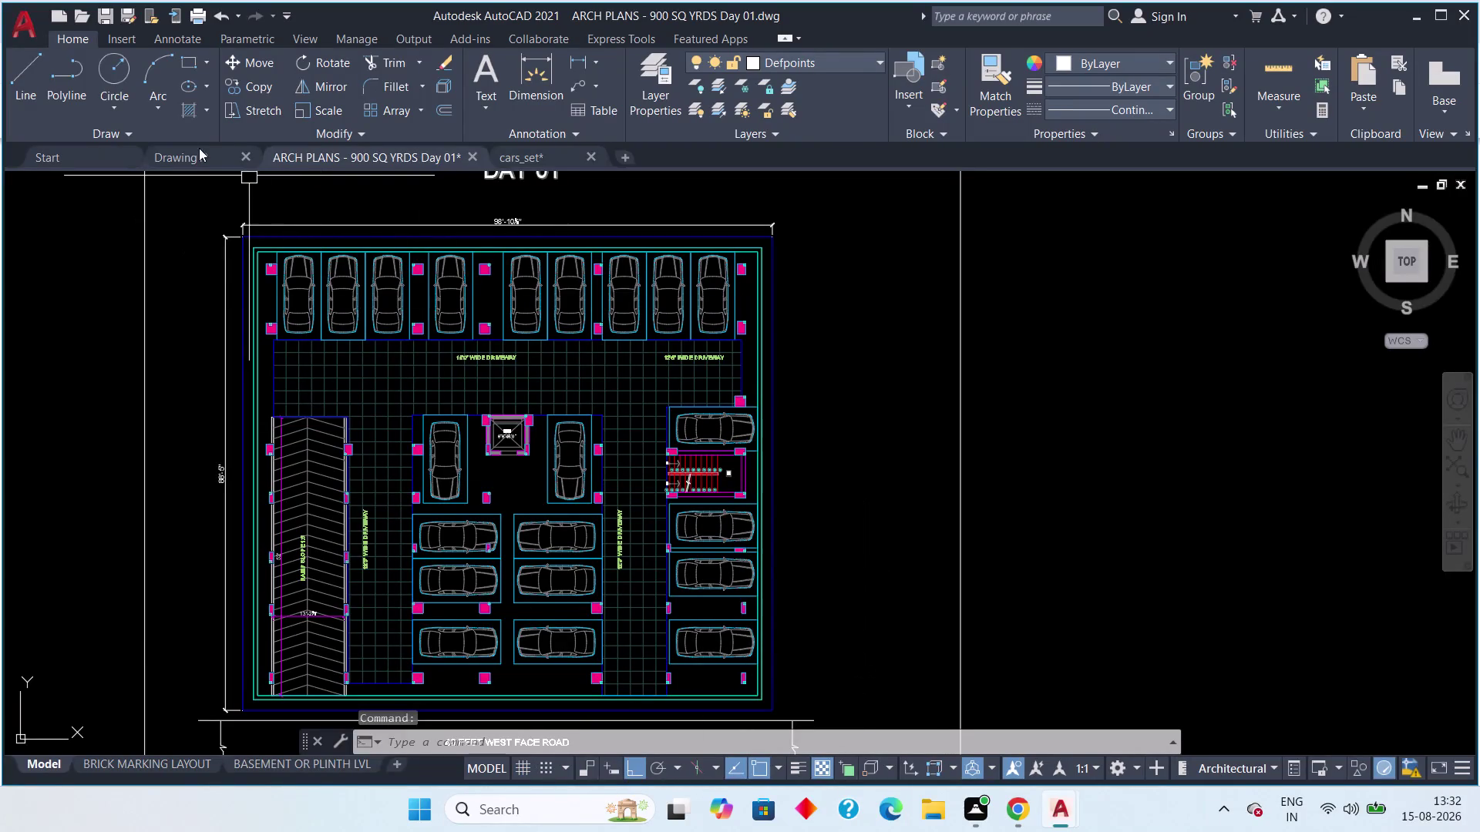
Make Drawing1 the active drawing to view the basement parking plan with cars, ramp and staircase.
click(181, 156)
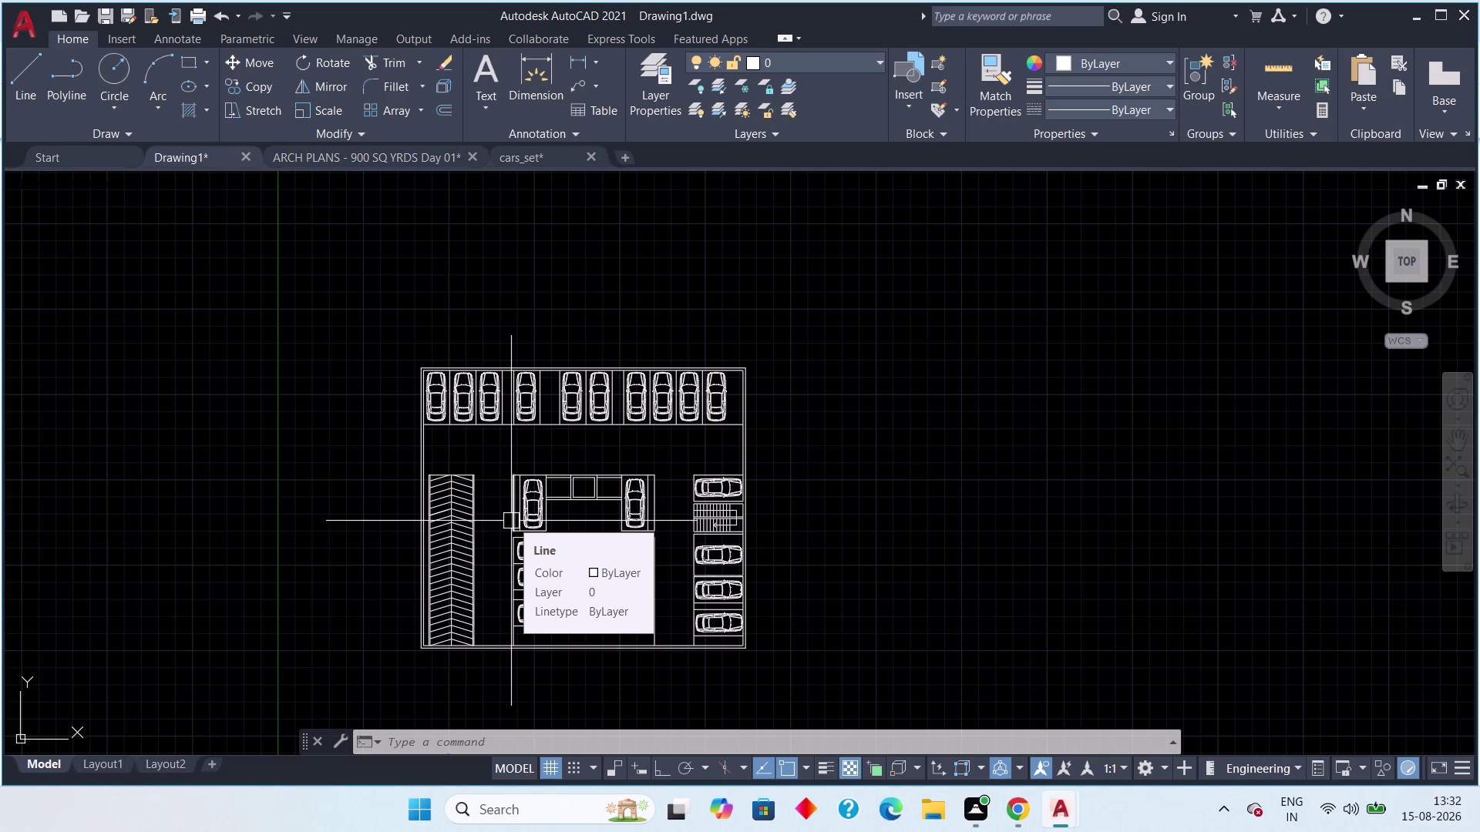
right_drag(486, 738, 468, 831)
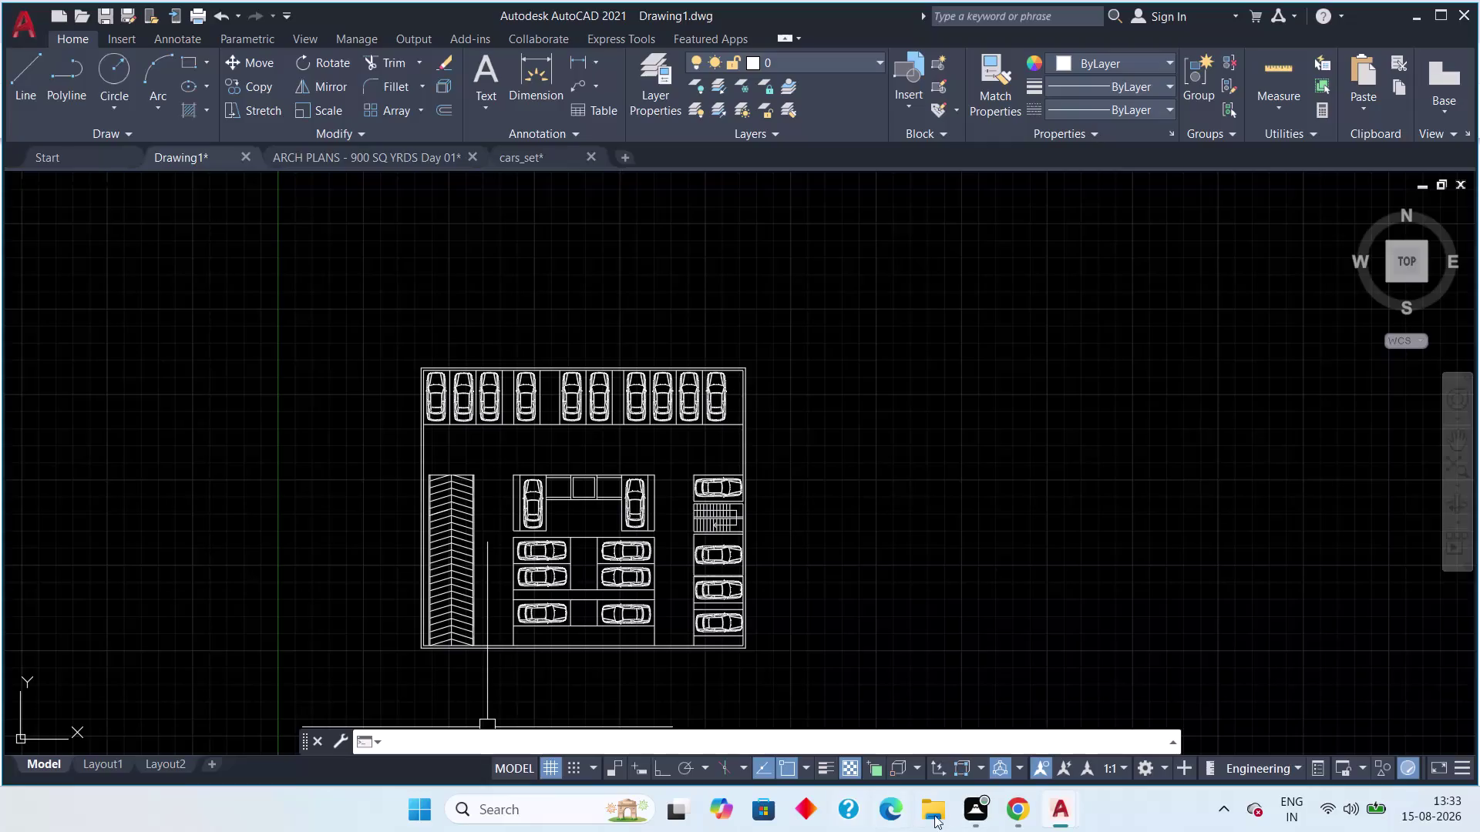
click(1375, 799)
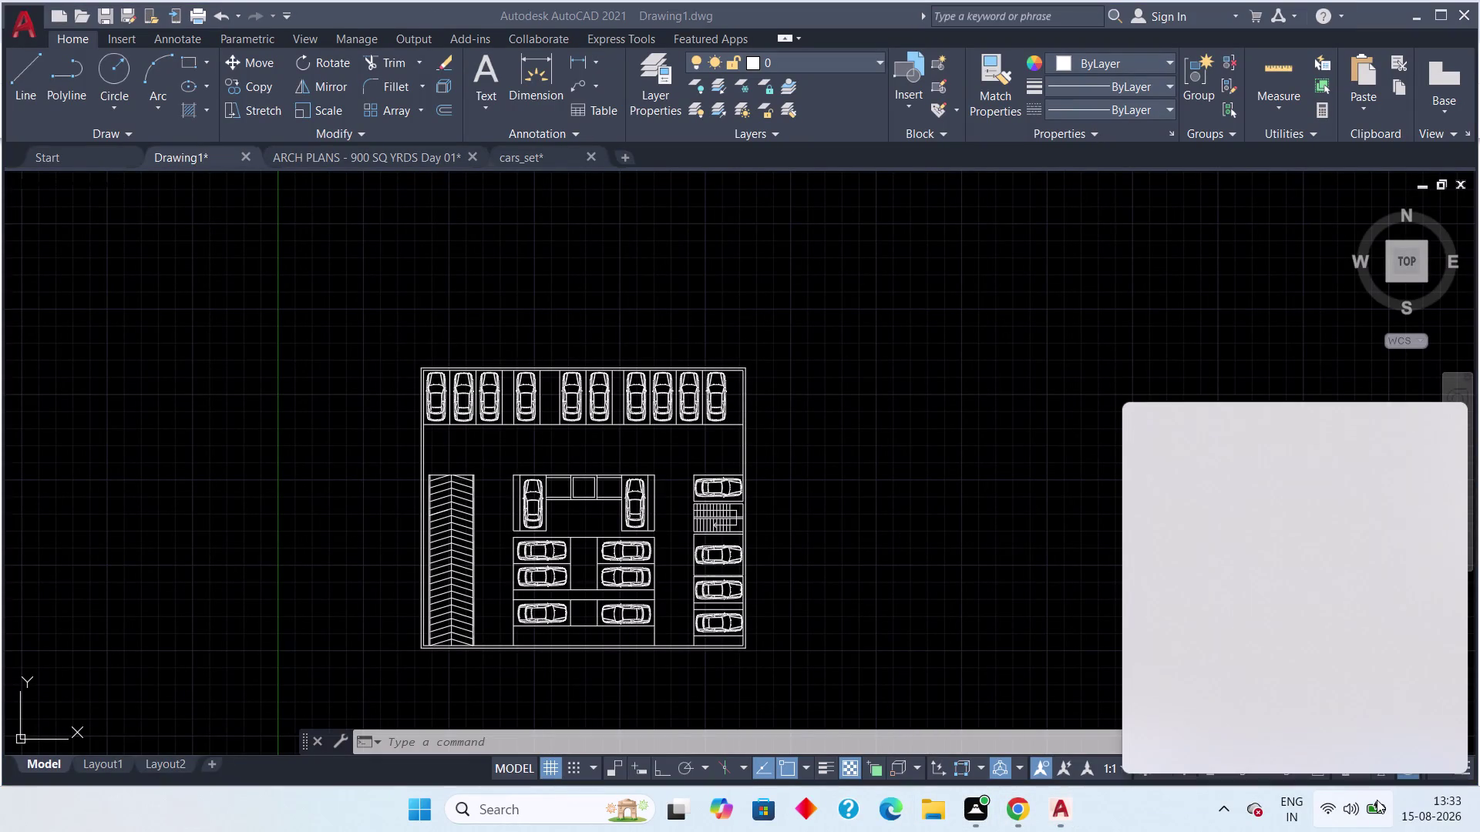
click(1376, 810)
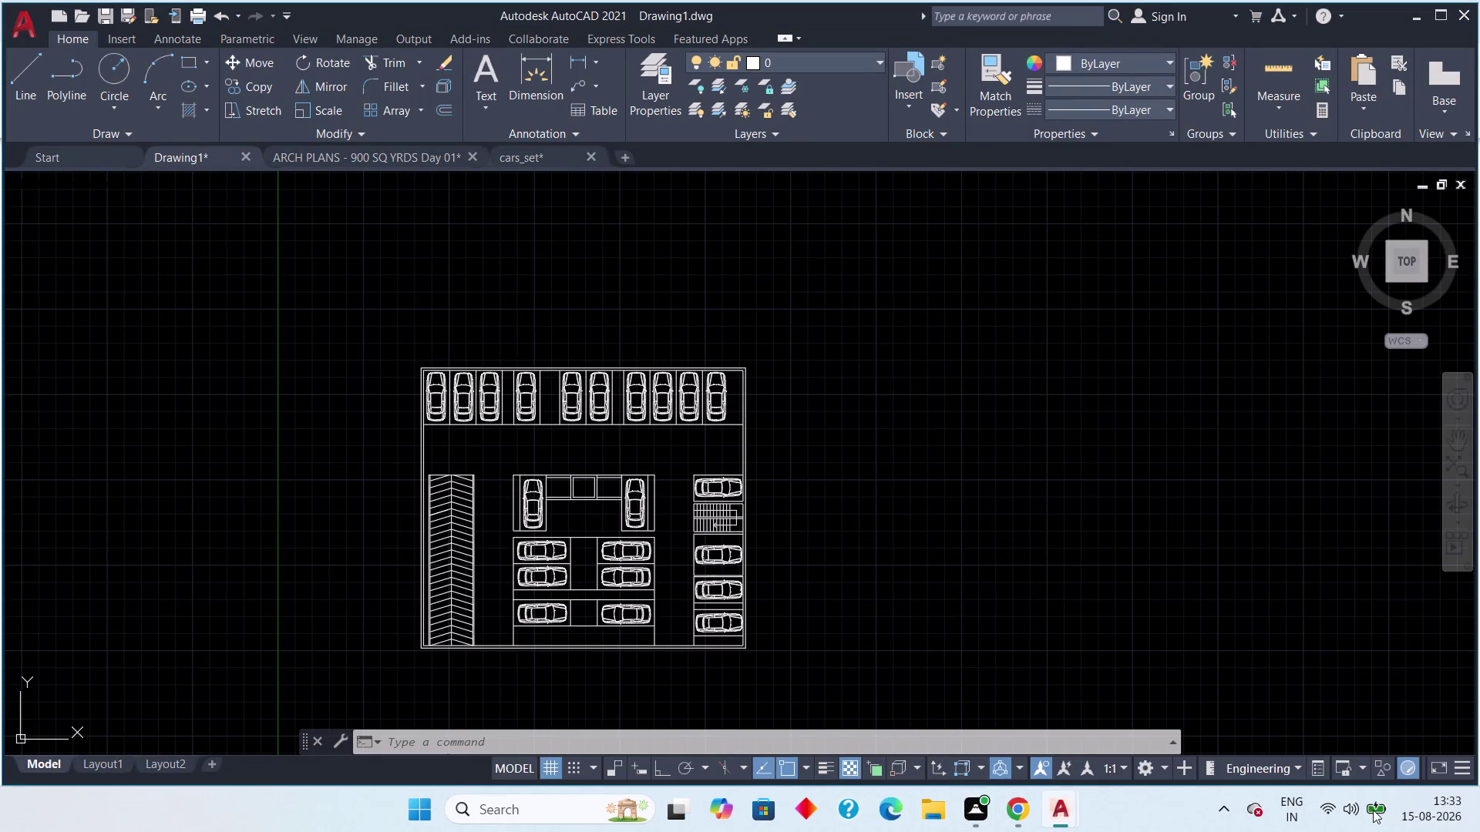
scroll(up, 3)
scroll(down, 3)
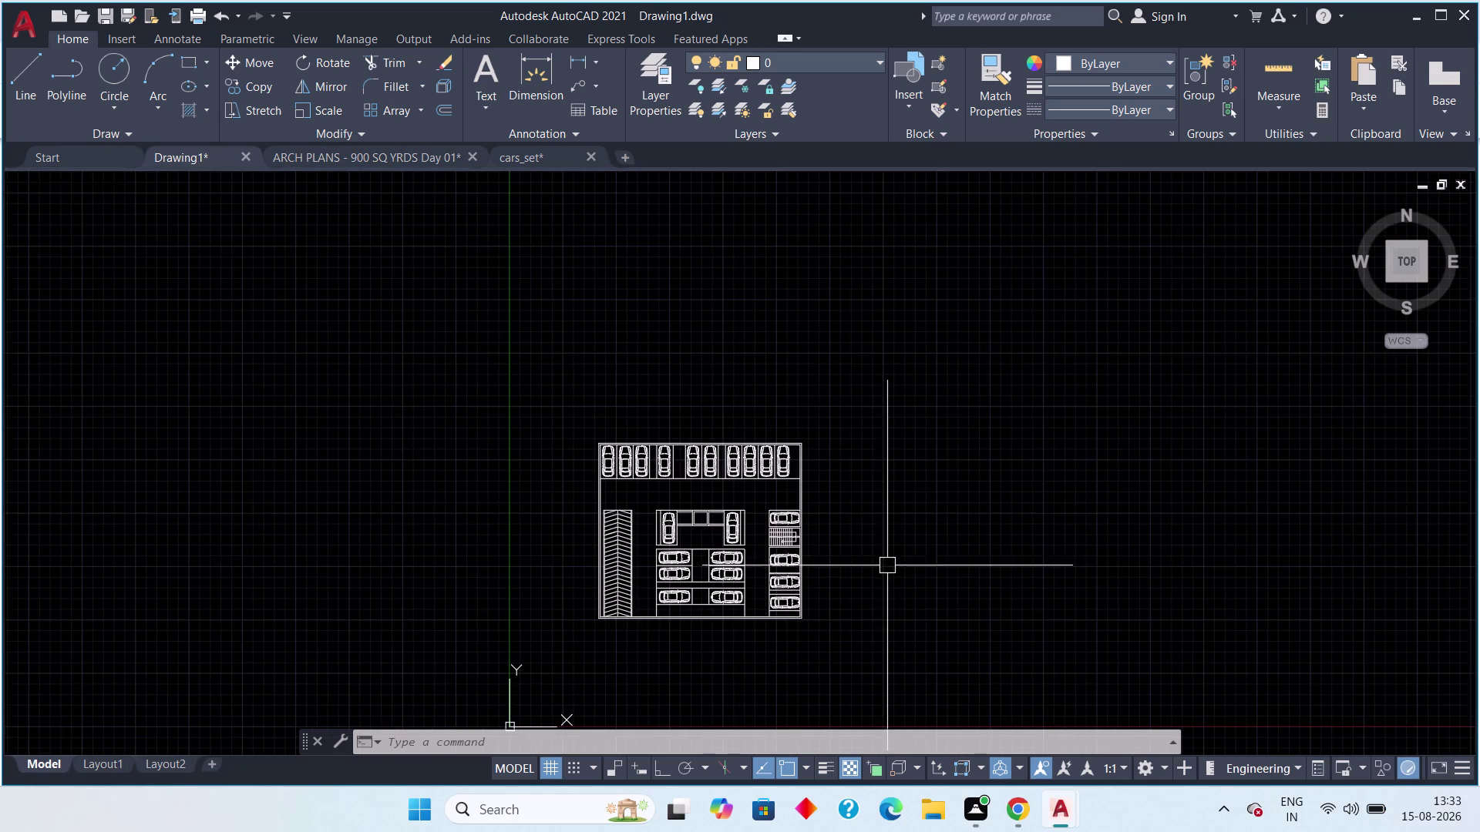
middle_drag(887, 563, 999, 568)
scroll(up, 3)
scroll(up, 3)
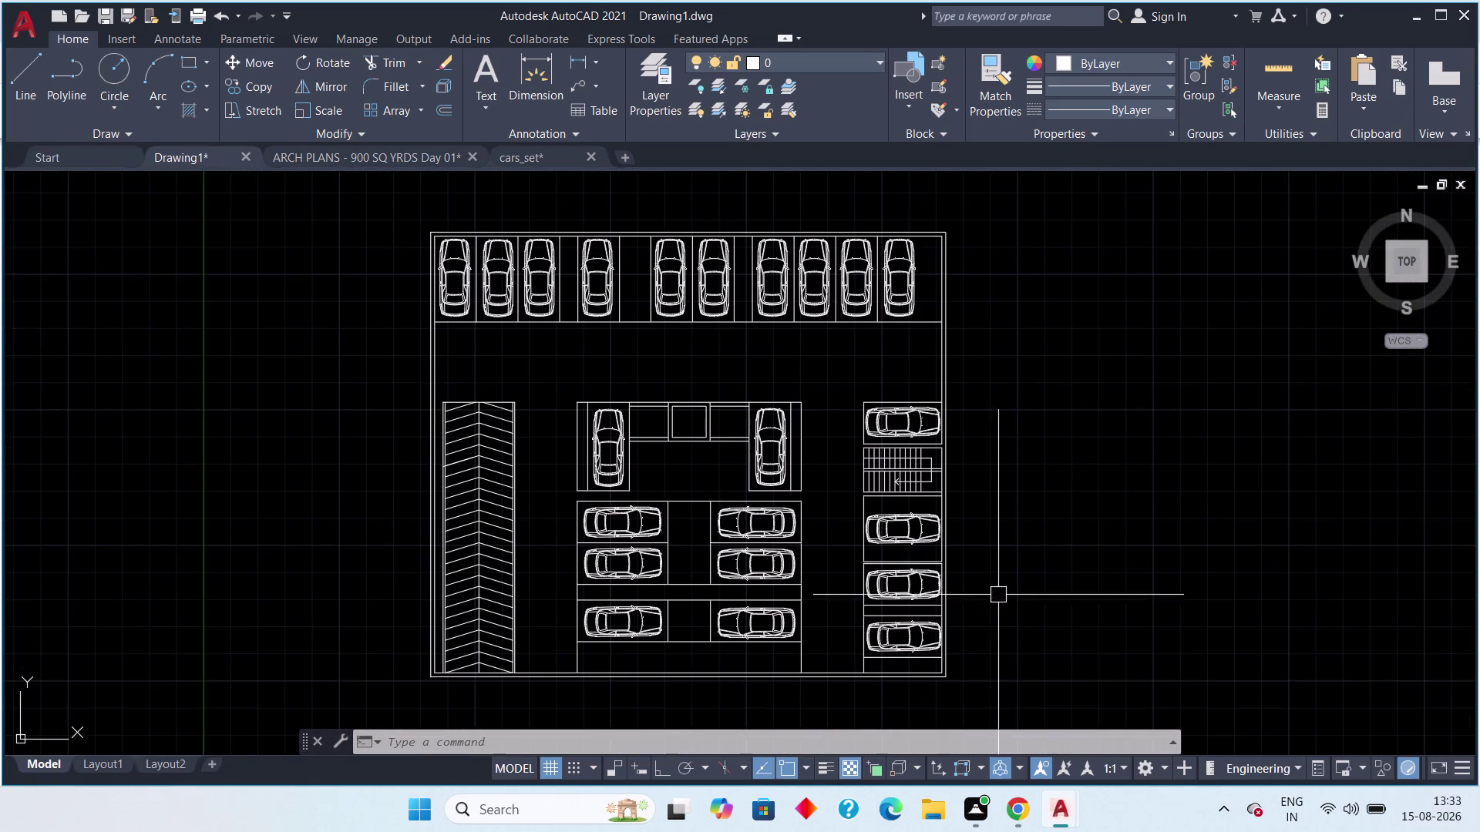
middle_drag(1001, 588, 950, 591)
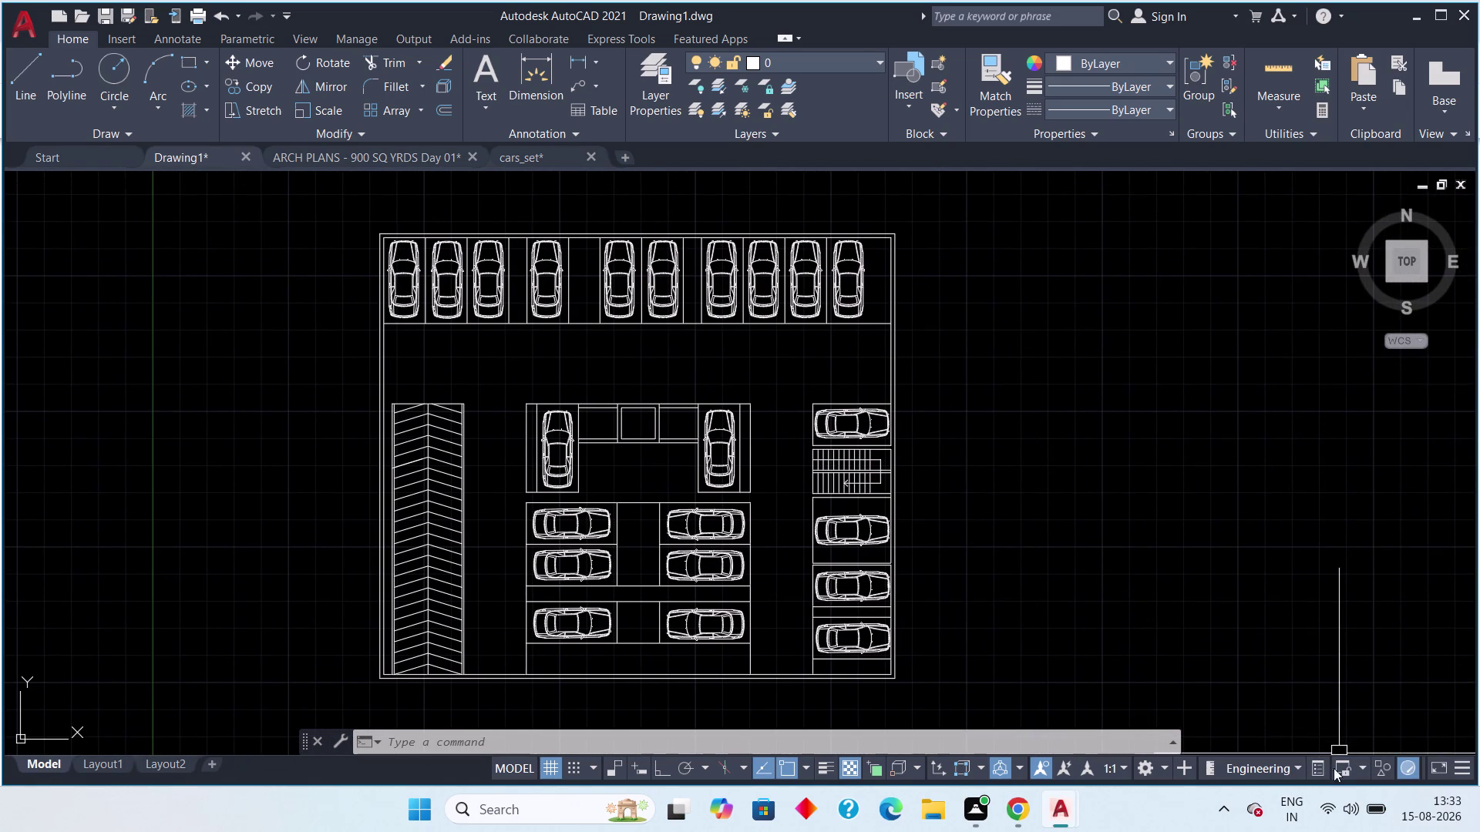
click(1354, 806)
click(1355, 808)
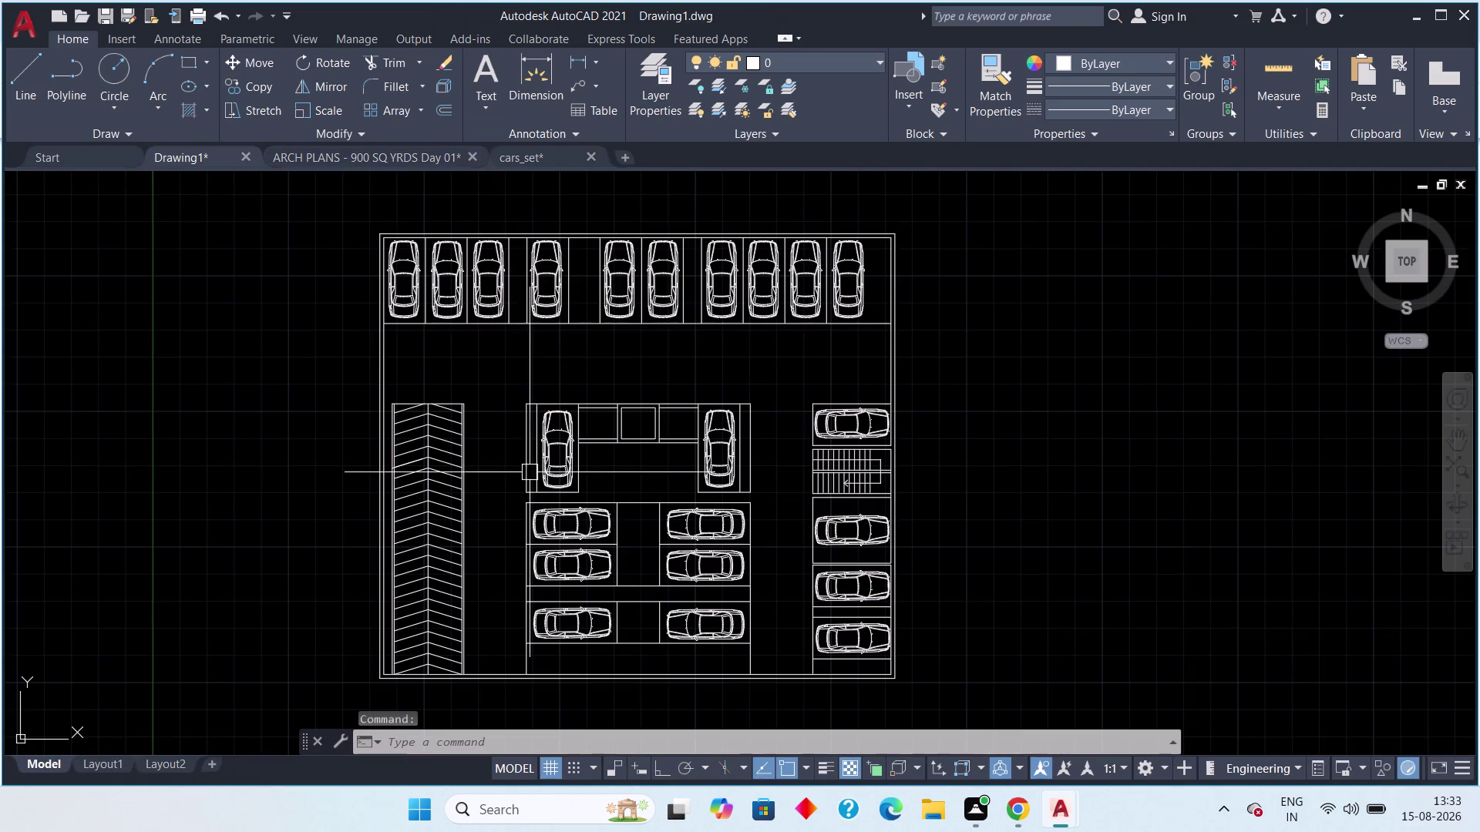
click(375, 153)
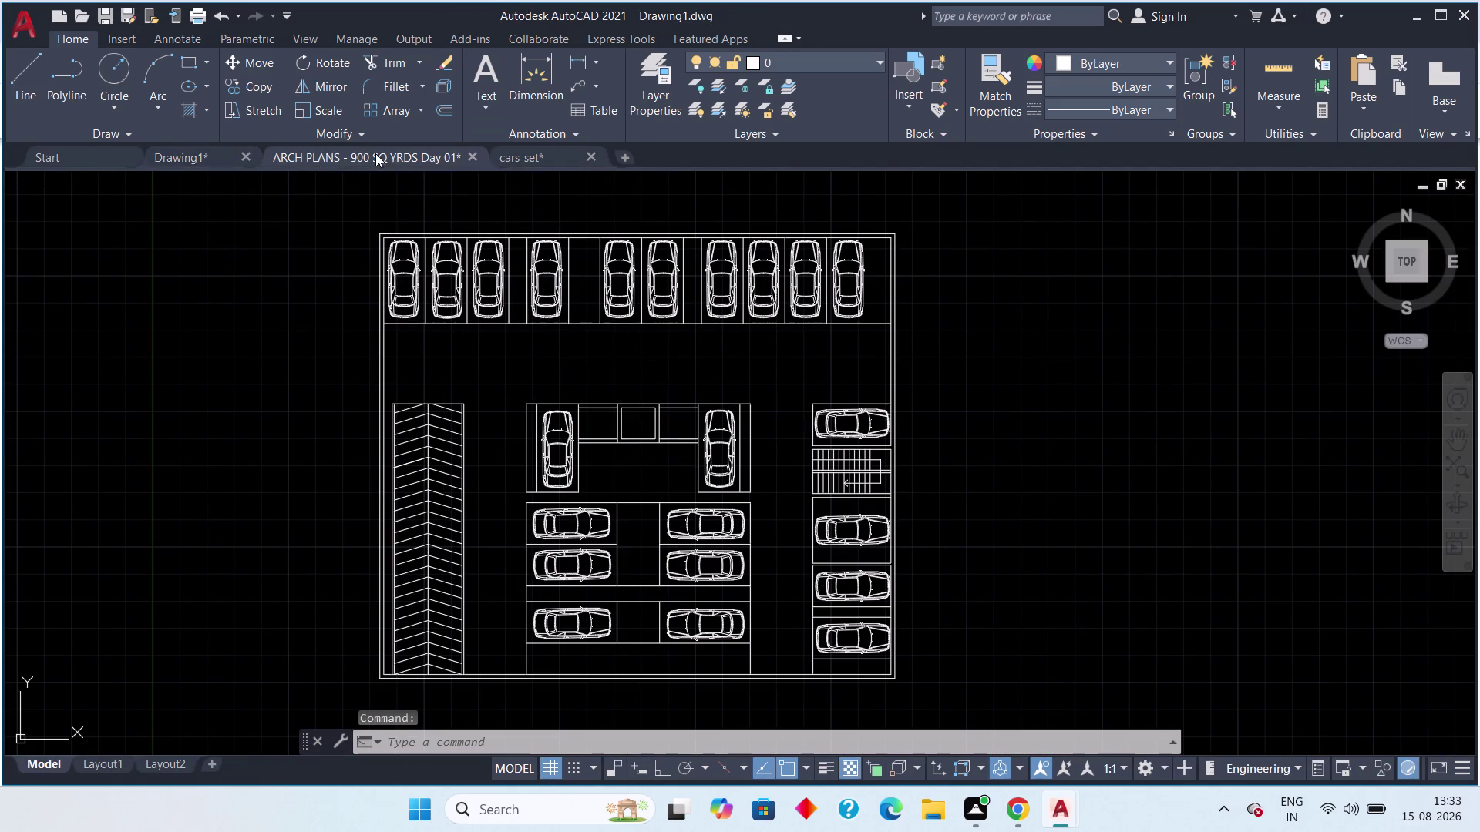
Pan the ARCH PLANS layout to bring all three sheets into view and cancel active commands.
scroll(down, 3)
scroll(down, 3)
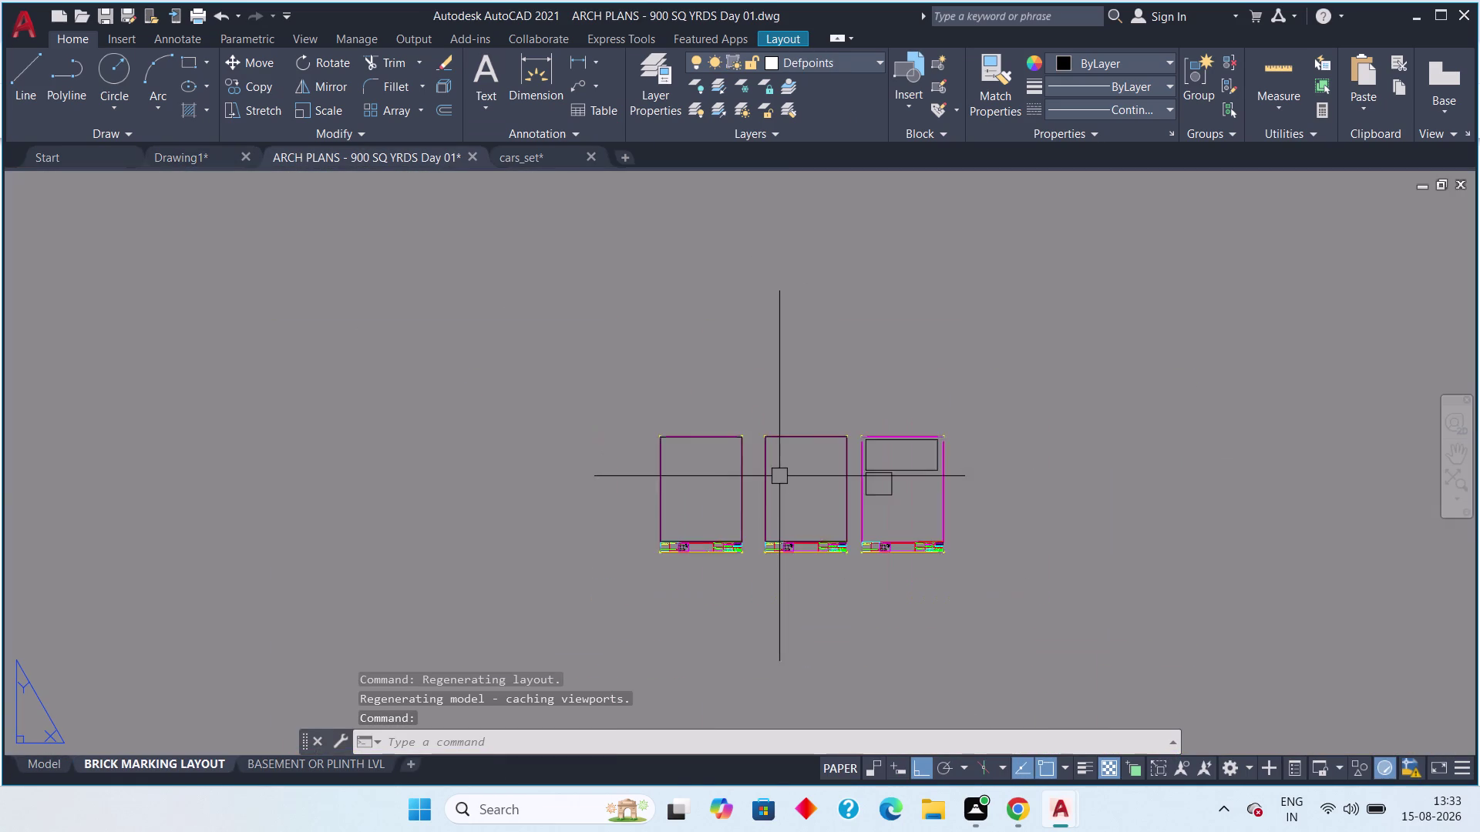
middle_drag(672, 464, 514, 433)
scroll(up, 3)
middle_drag(803, 435, 682, 360)
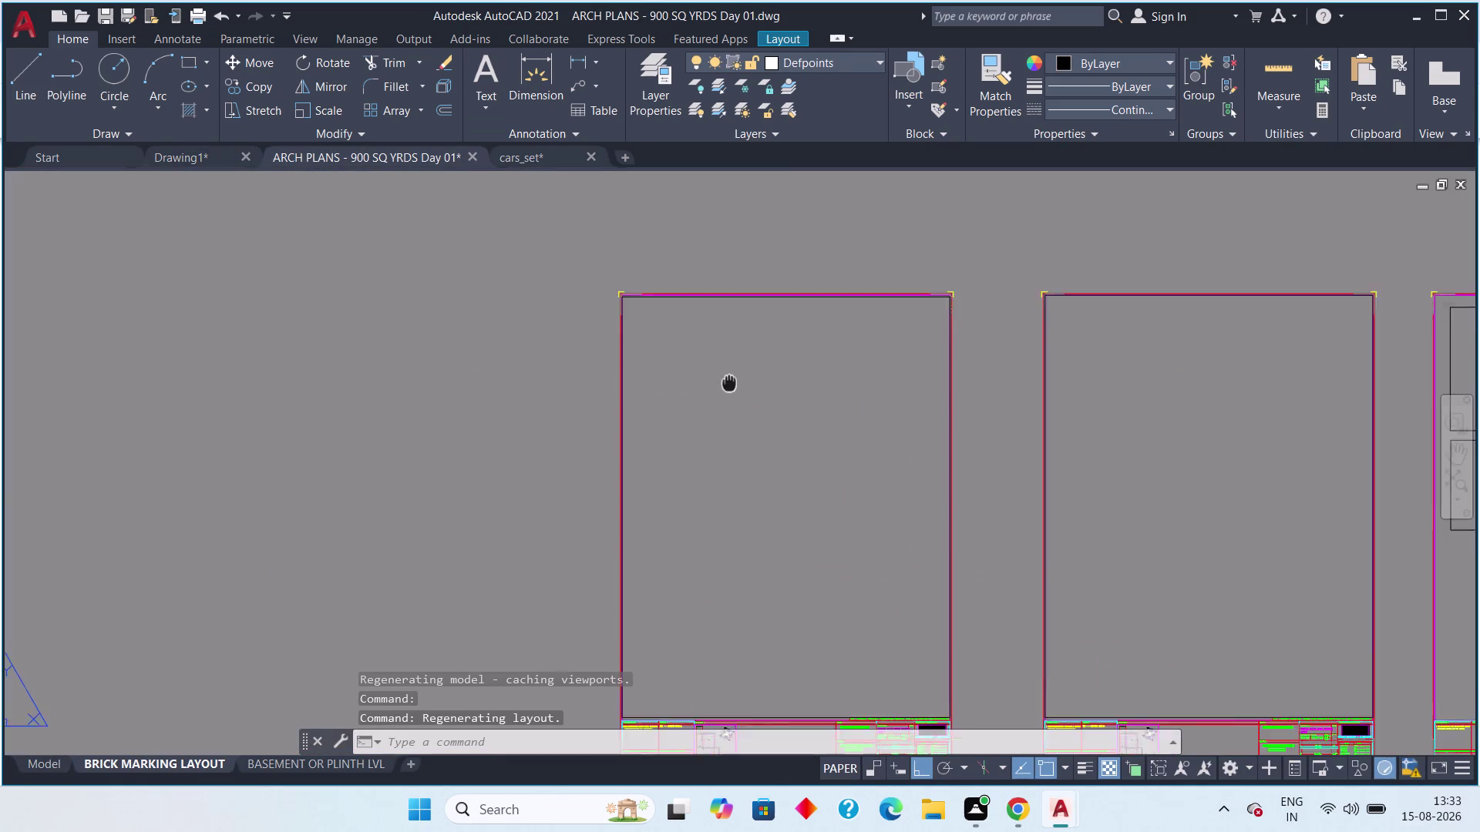
middle_drag(681, 361, 419, 286)
scroll(down, 3)
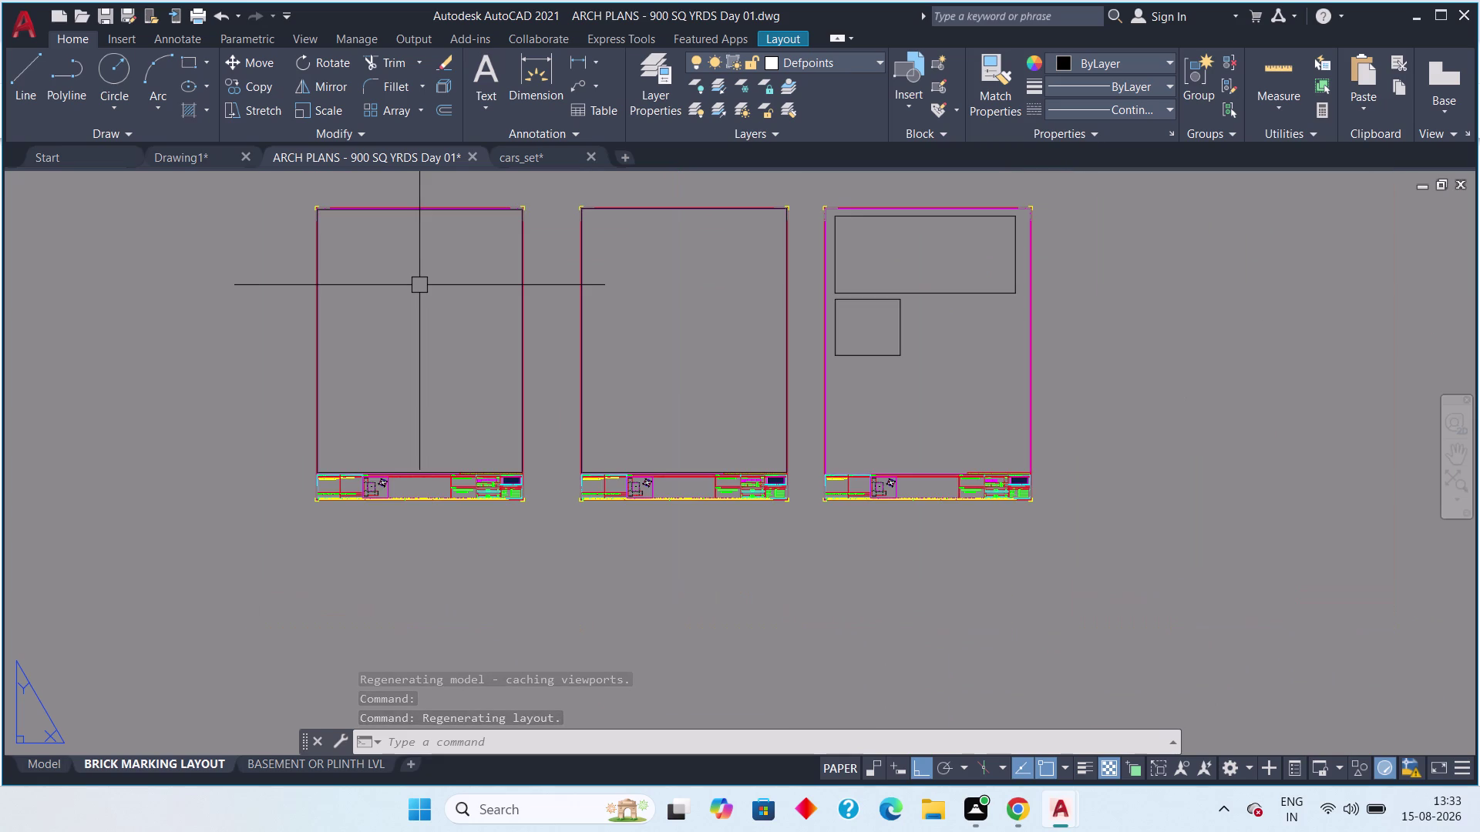
key(Escape)
key(Escape)
key(Escape)
key(Escape)
key(Escape)
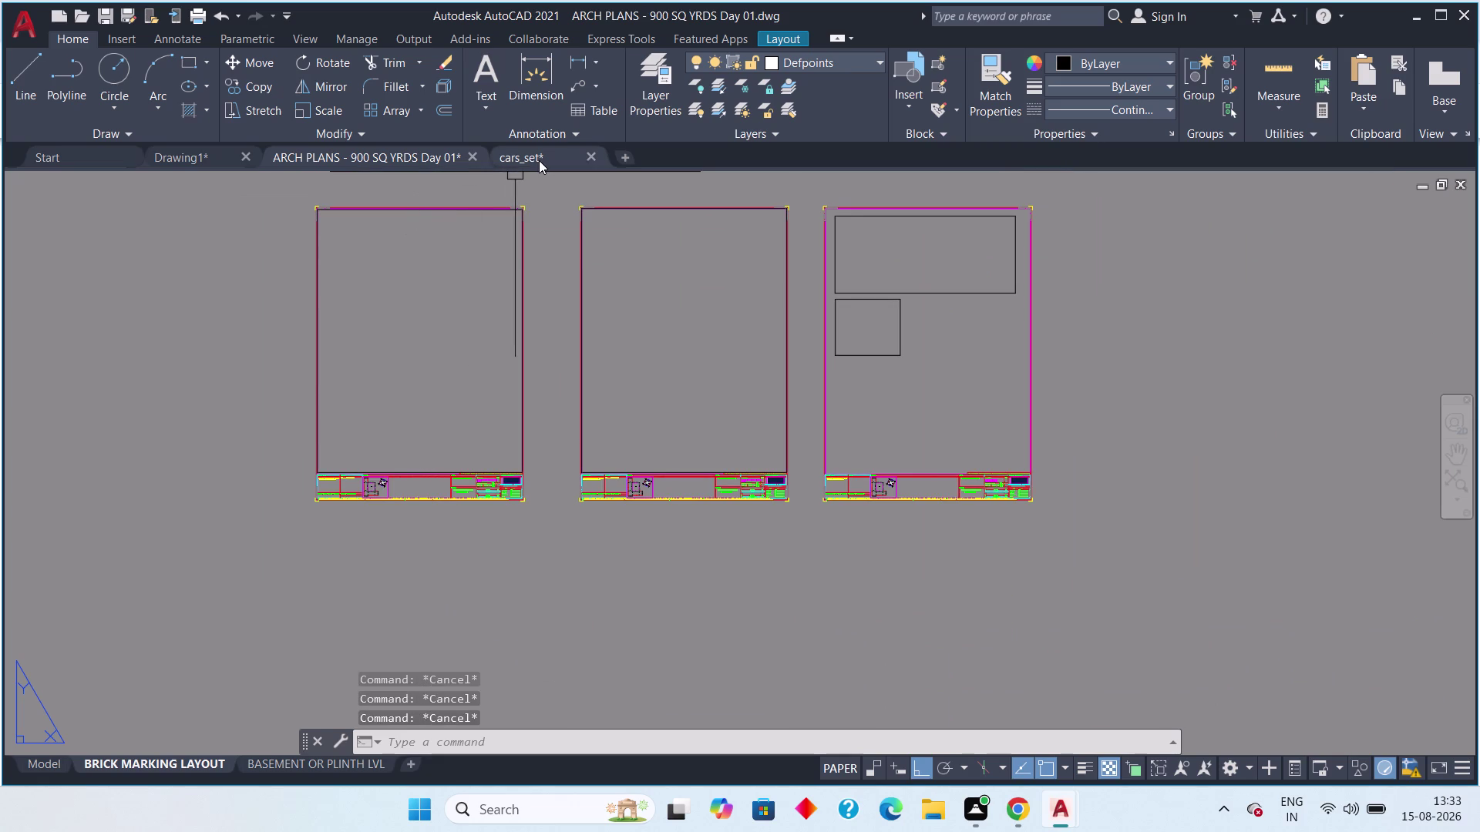
Close the ARCH PLANS reference drawing, answering the save-changes prompt.
click(539, 160)
click(374, 161)
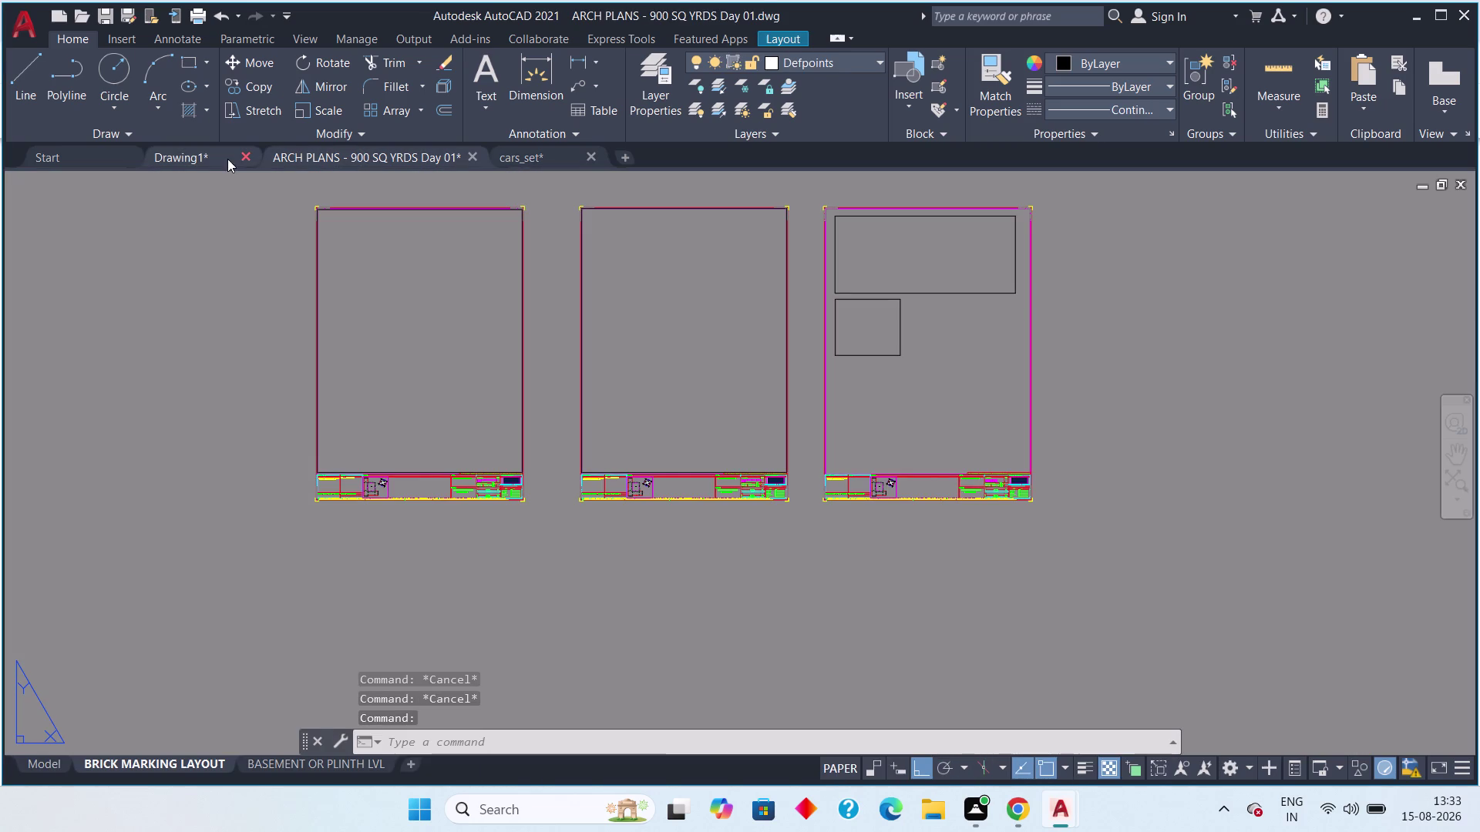
click(179, 158)
click(332, 150)
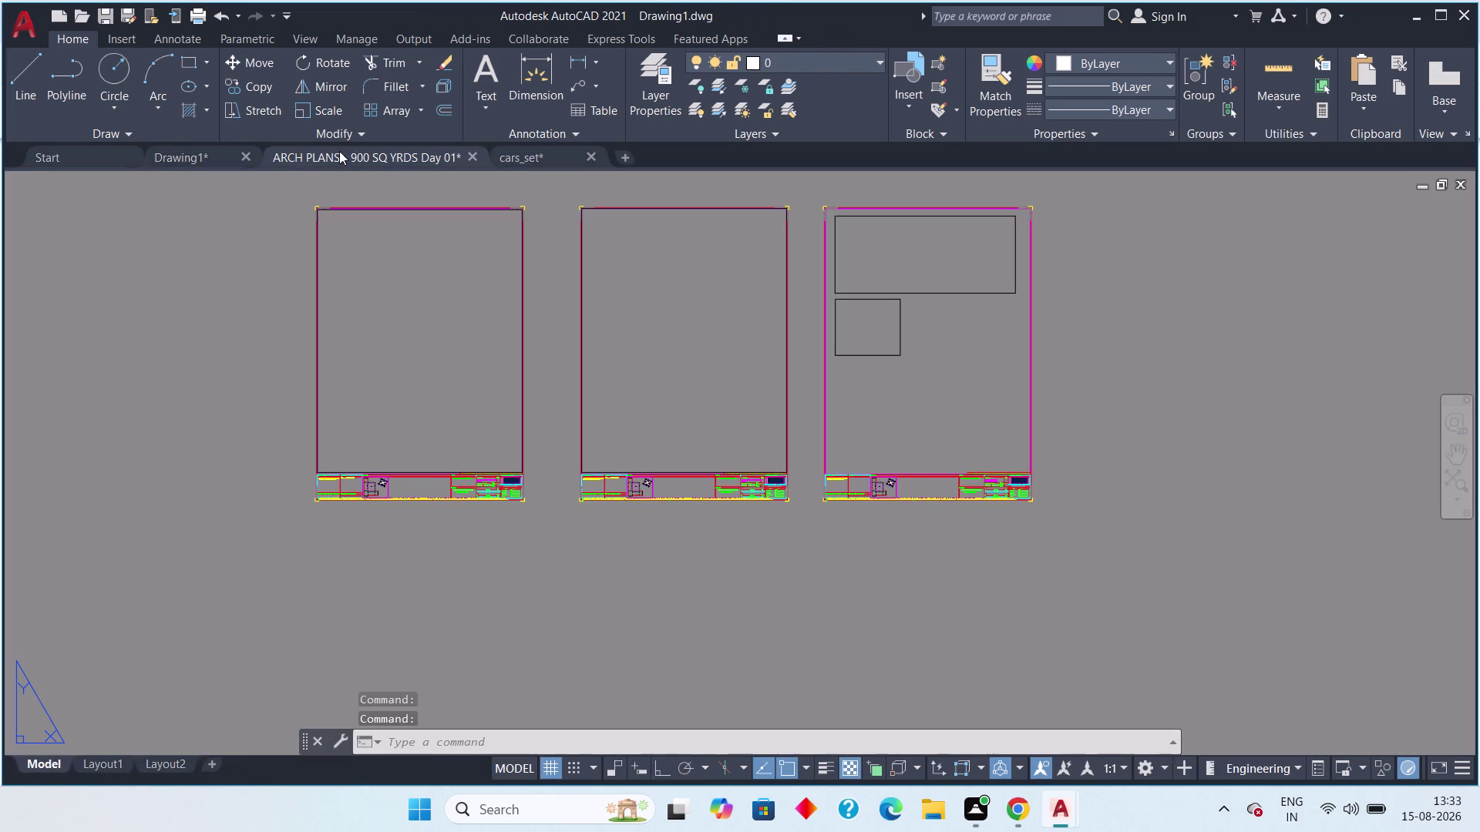
click(467, 156)
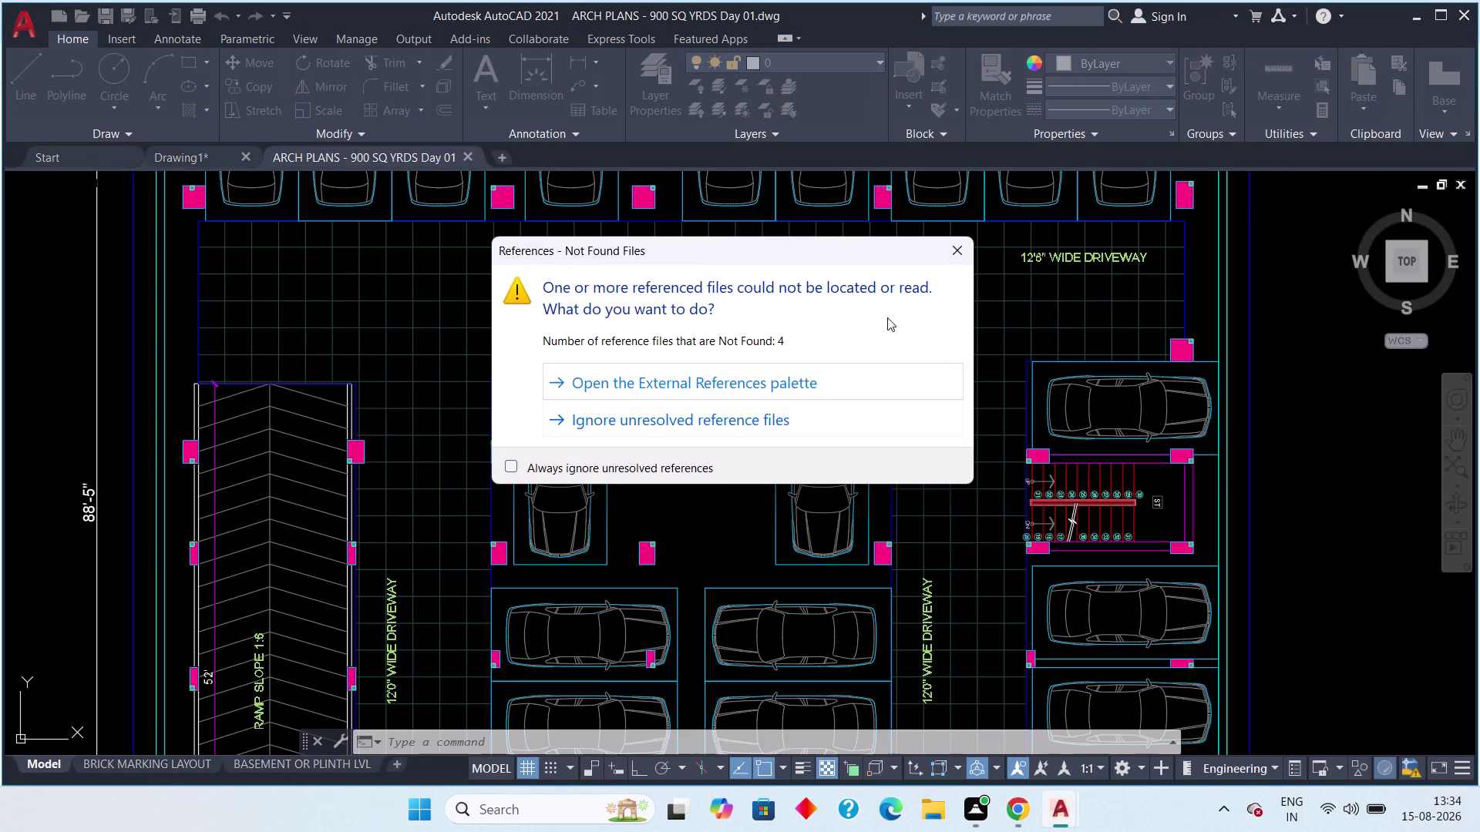
Dismiss the Proxy Information and References - Not Found warnings, zoom to the lift, return to Drawing1.
click(958, 252)
scroll(up, 3)
key(Escape)
key(Escape)
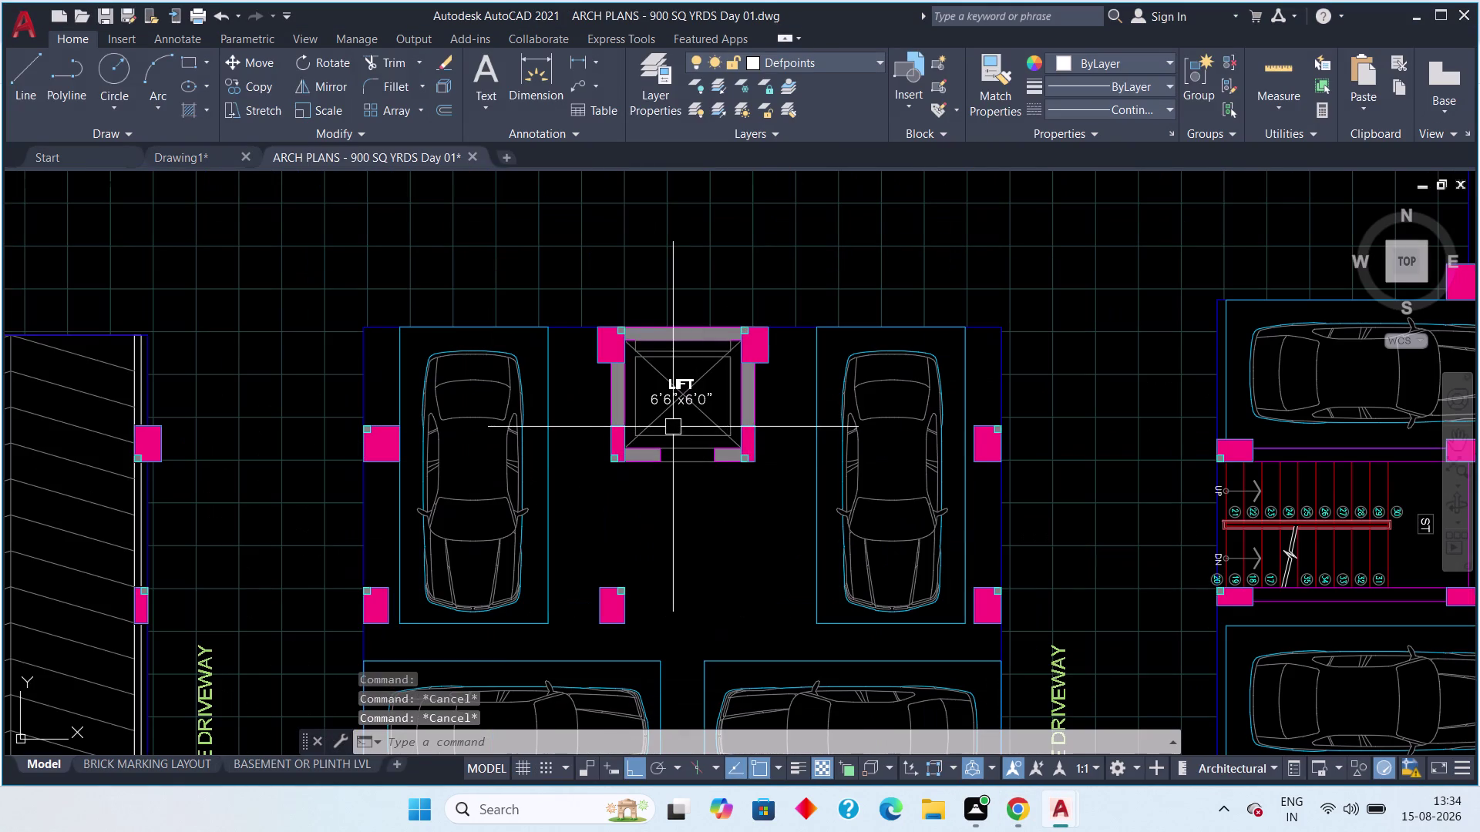
scroll(up, 3)
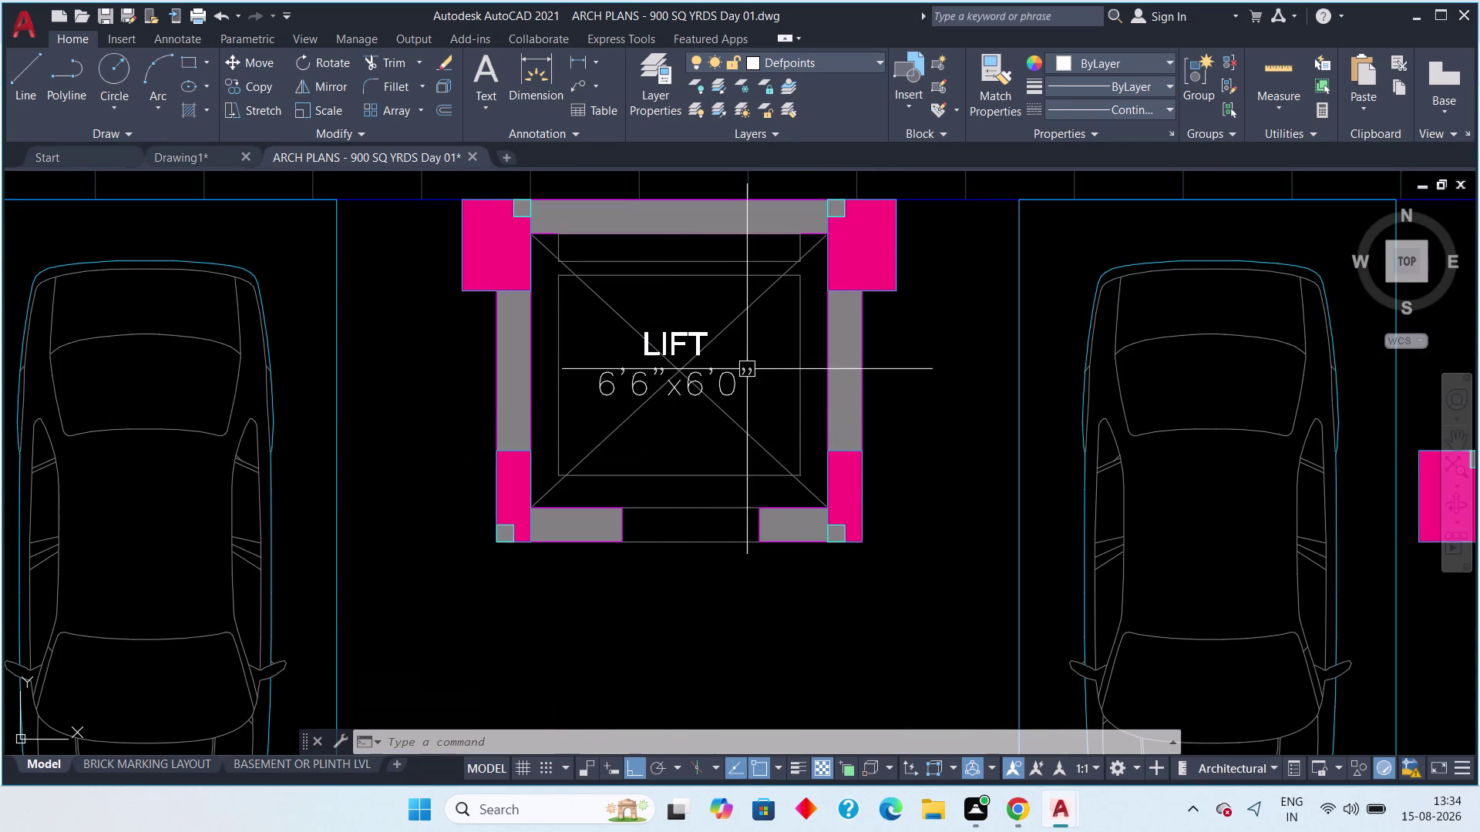
scroll(down, 3)
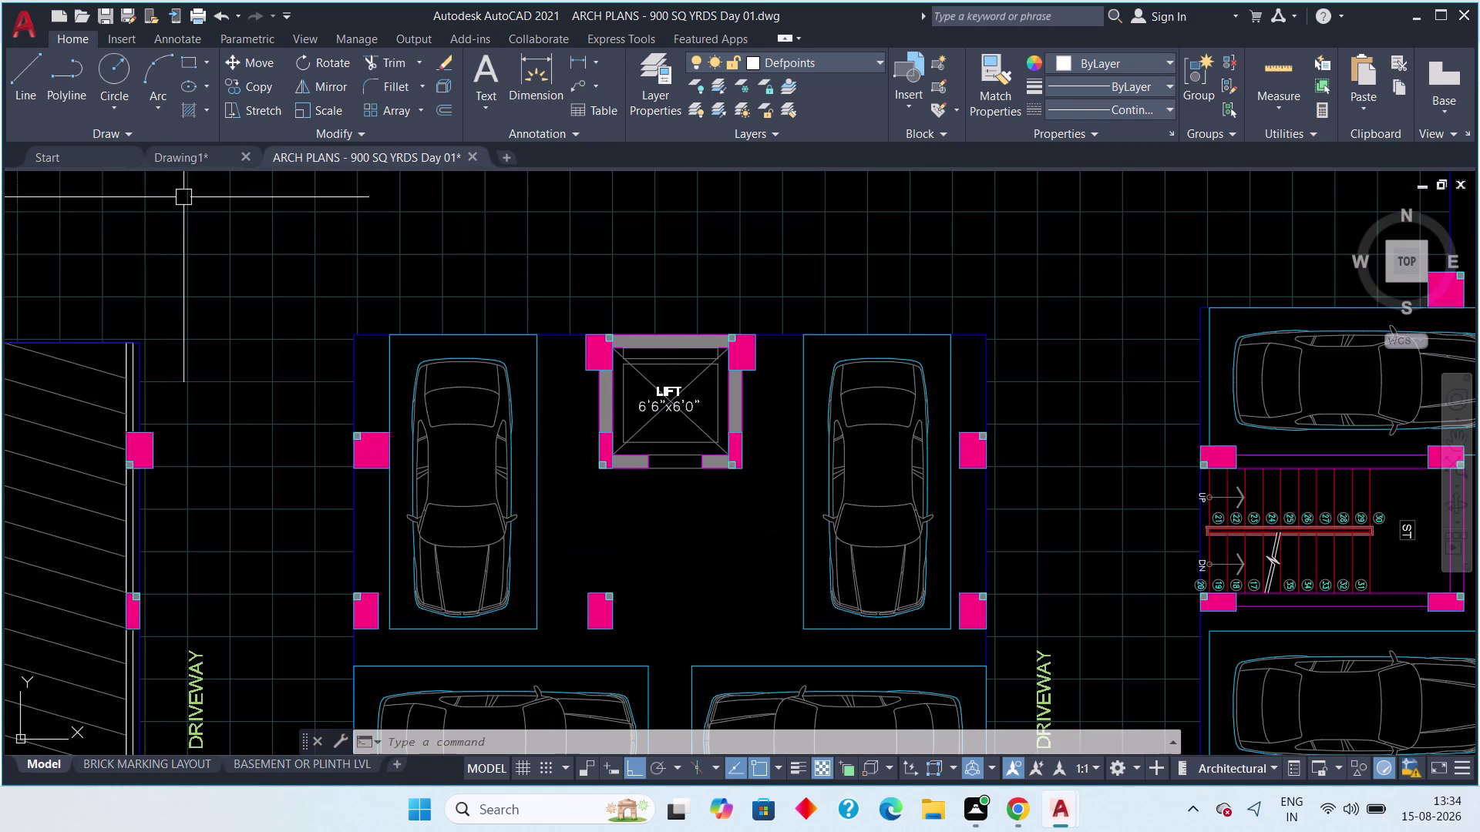
click(175, 156)
scroll(up, 3)
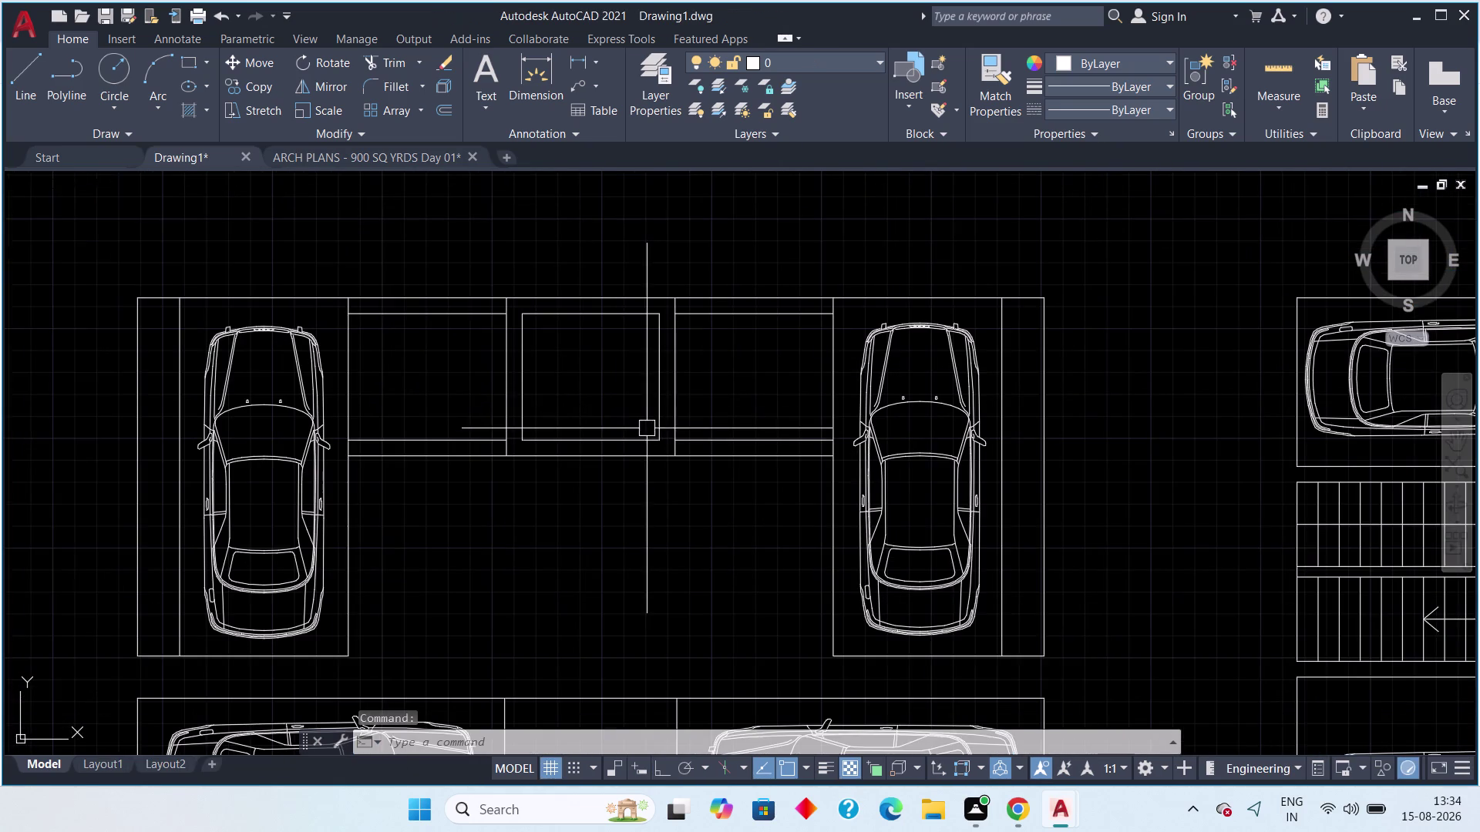
Start a line near the lift and check the lineweight list without changing it.
middle_drag(629, 398, 581, 410)
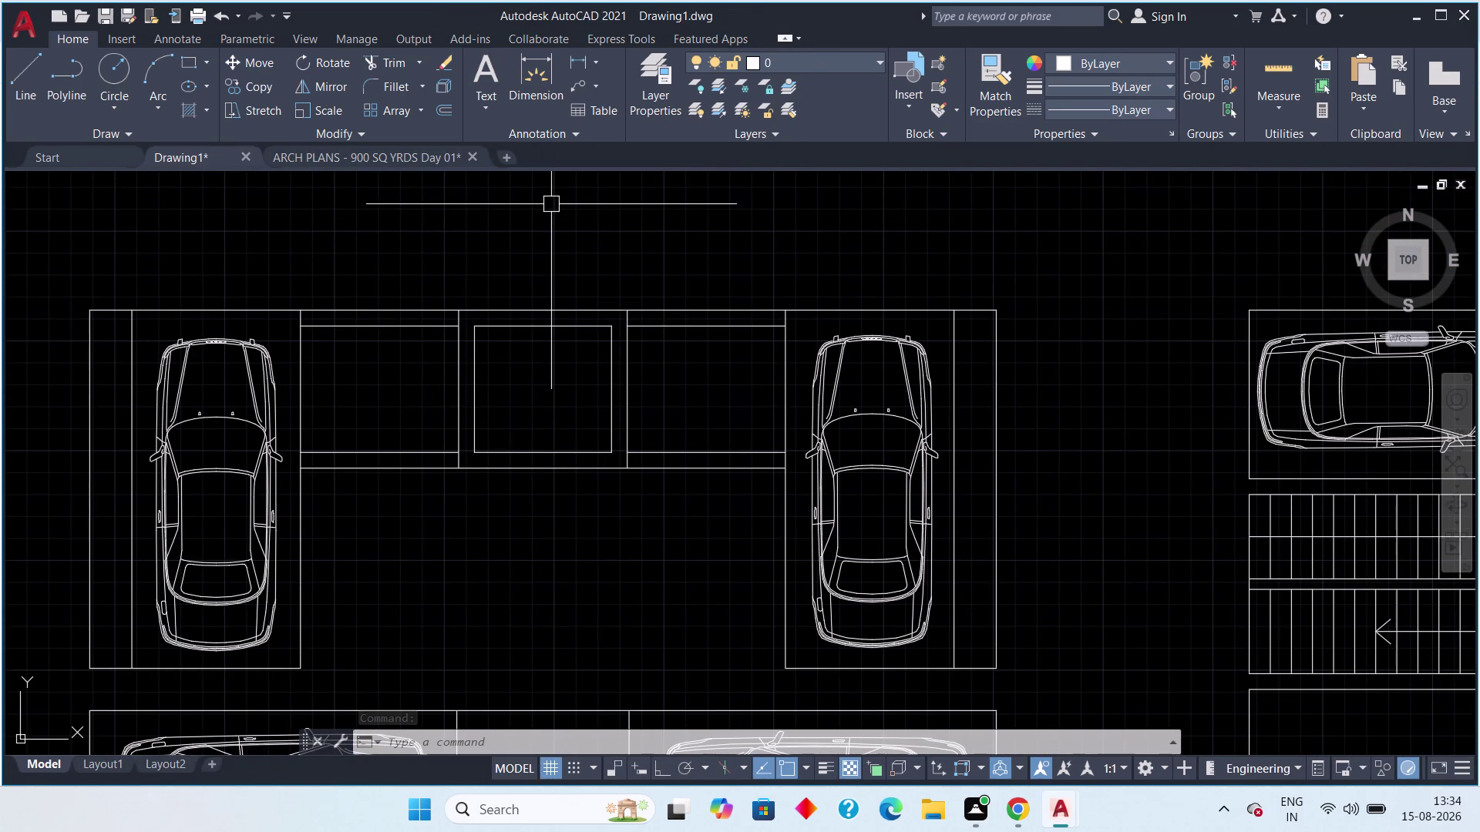
text(l)
key(space)
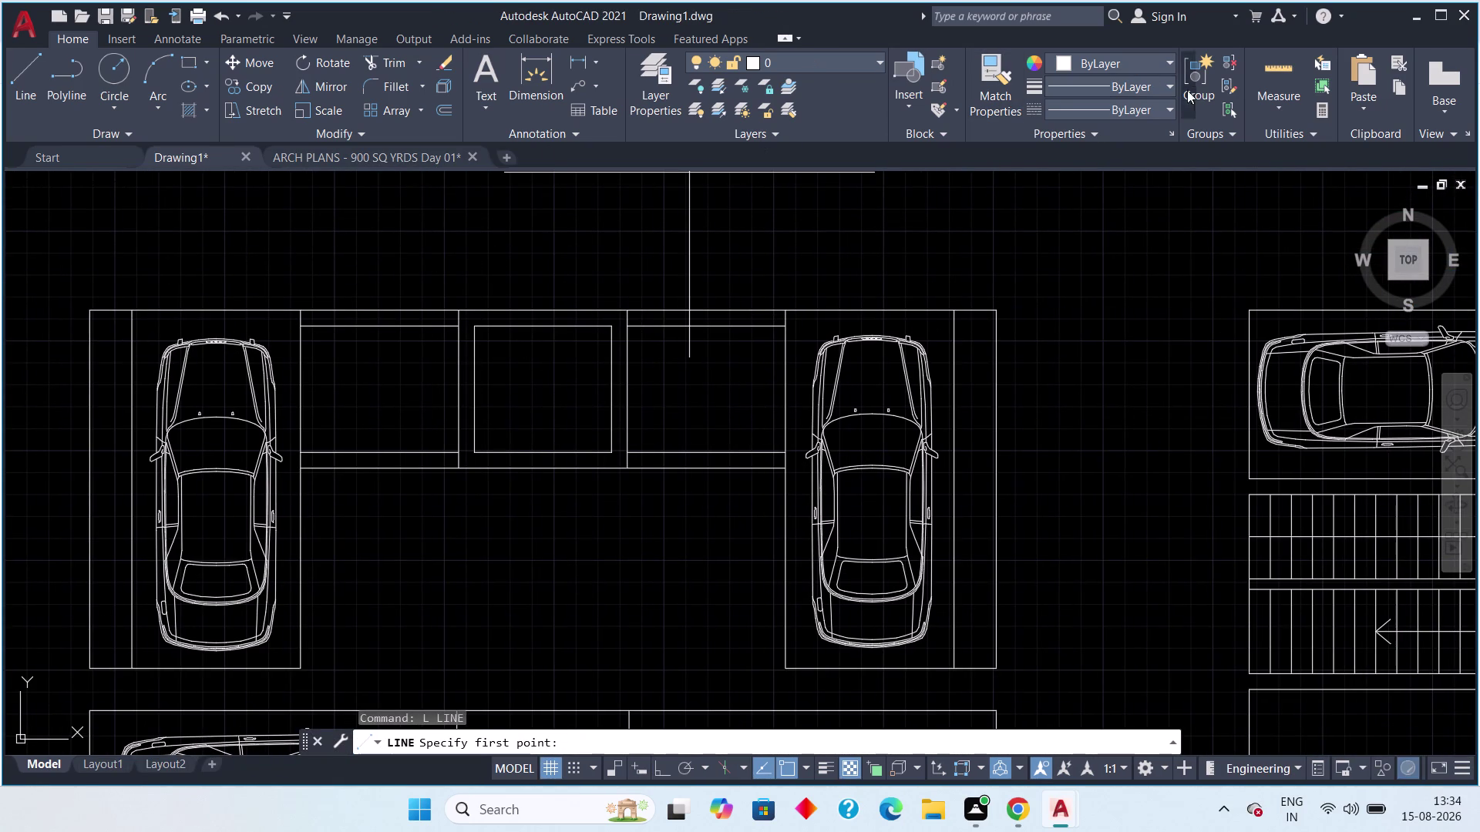
click(1156, 81)
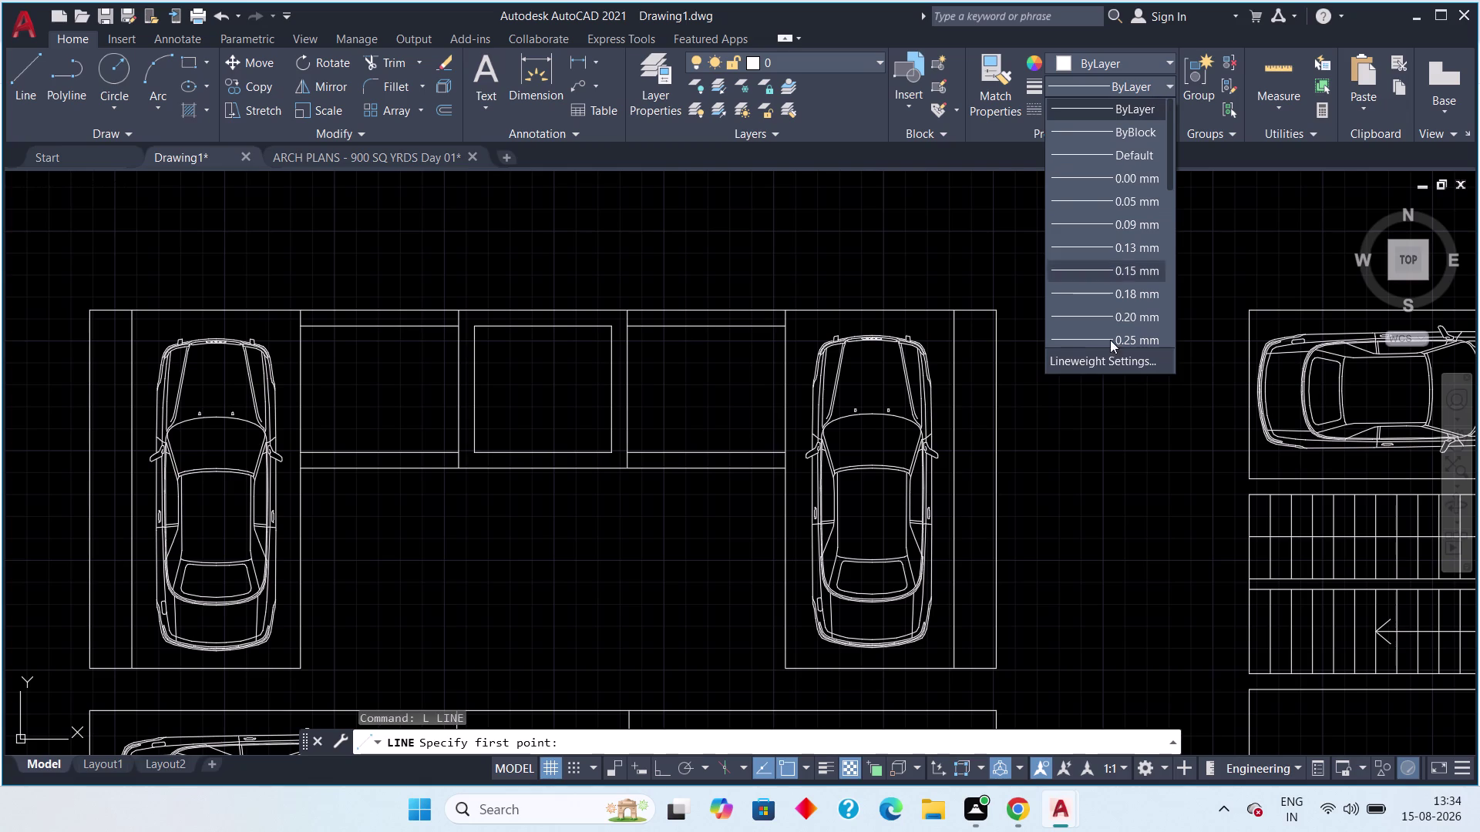
click(1162, 79)
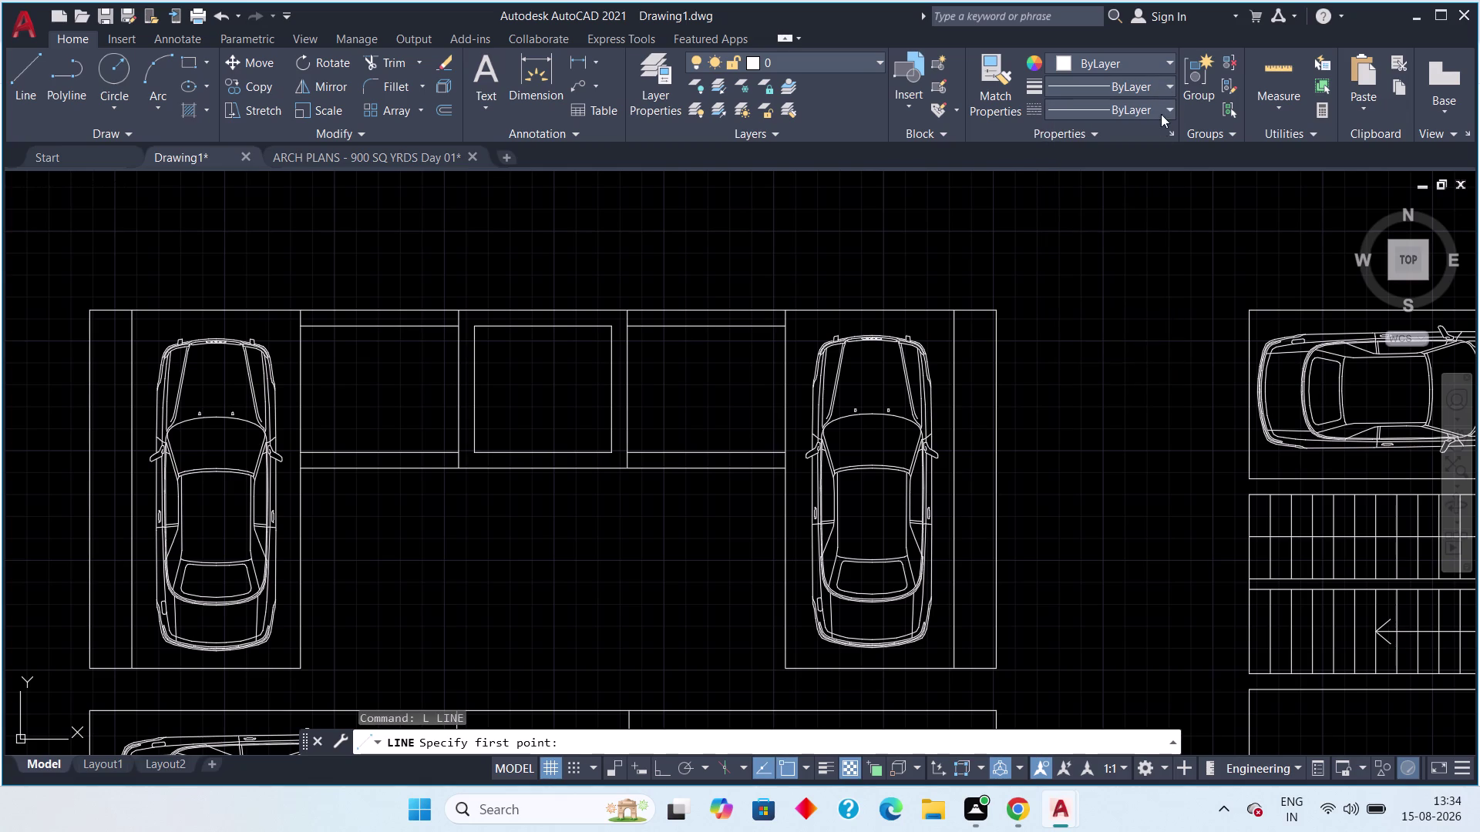
Load the ACAD_ISO02W100 dashed linetype through the Linetype Manager.
click(1164, 110)
click(1111, 202)
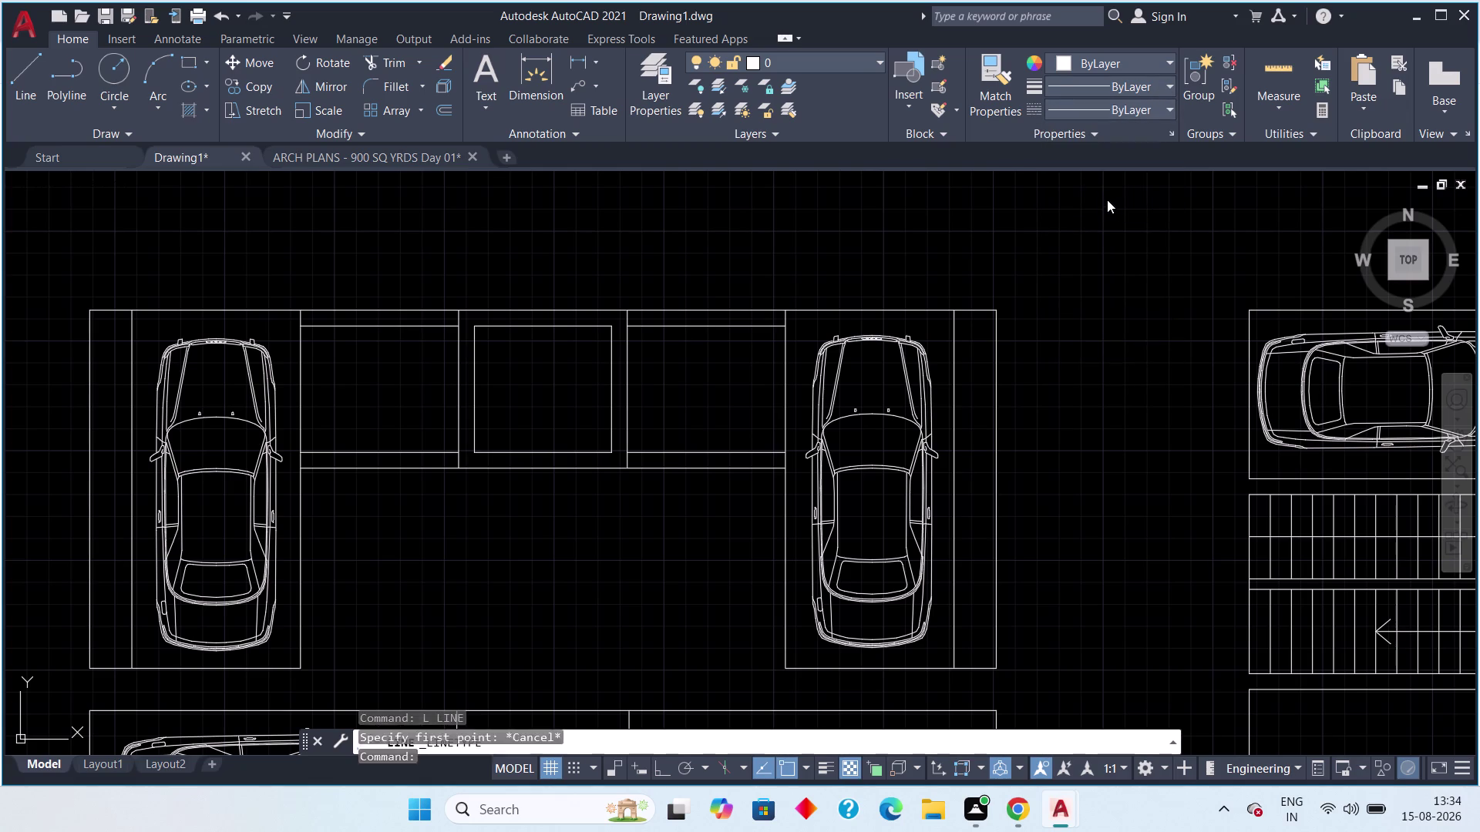
click(908, 246)
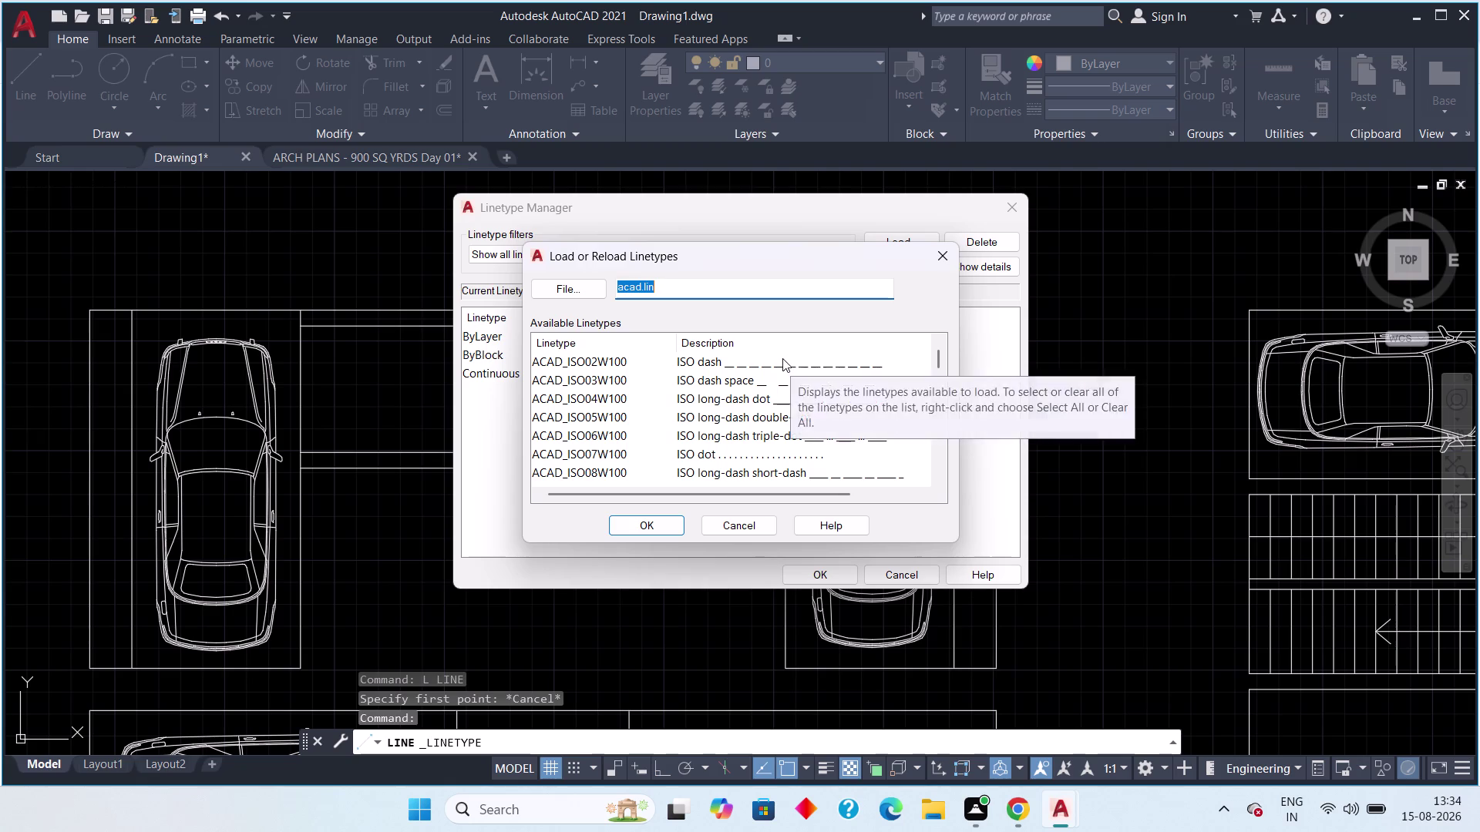
click(783, 359)
click(653, 524)
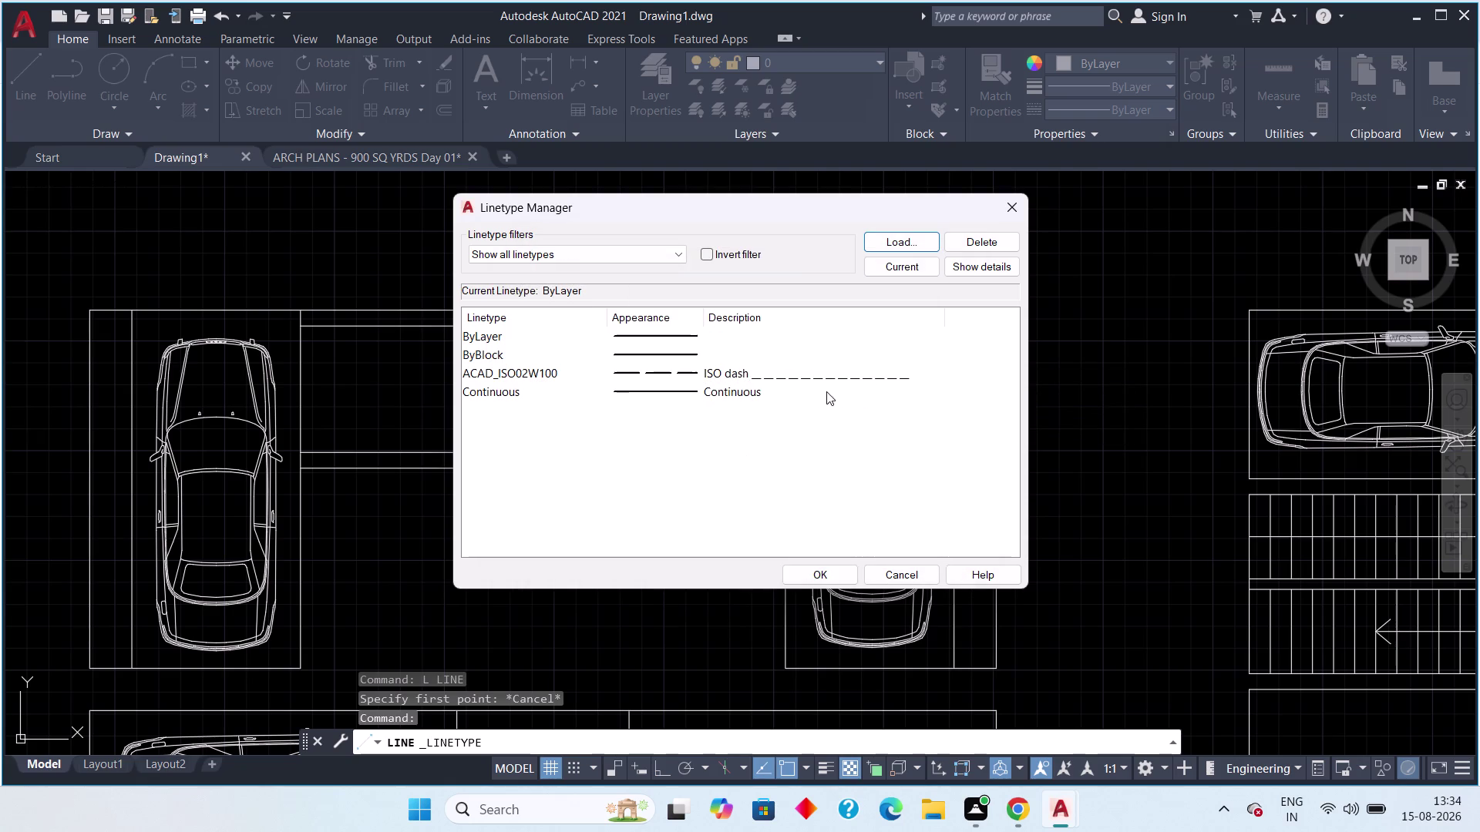
click(812, 573)
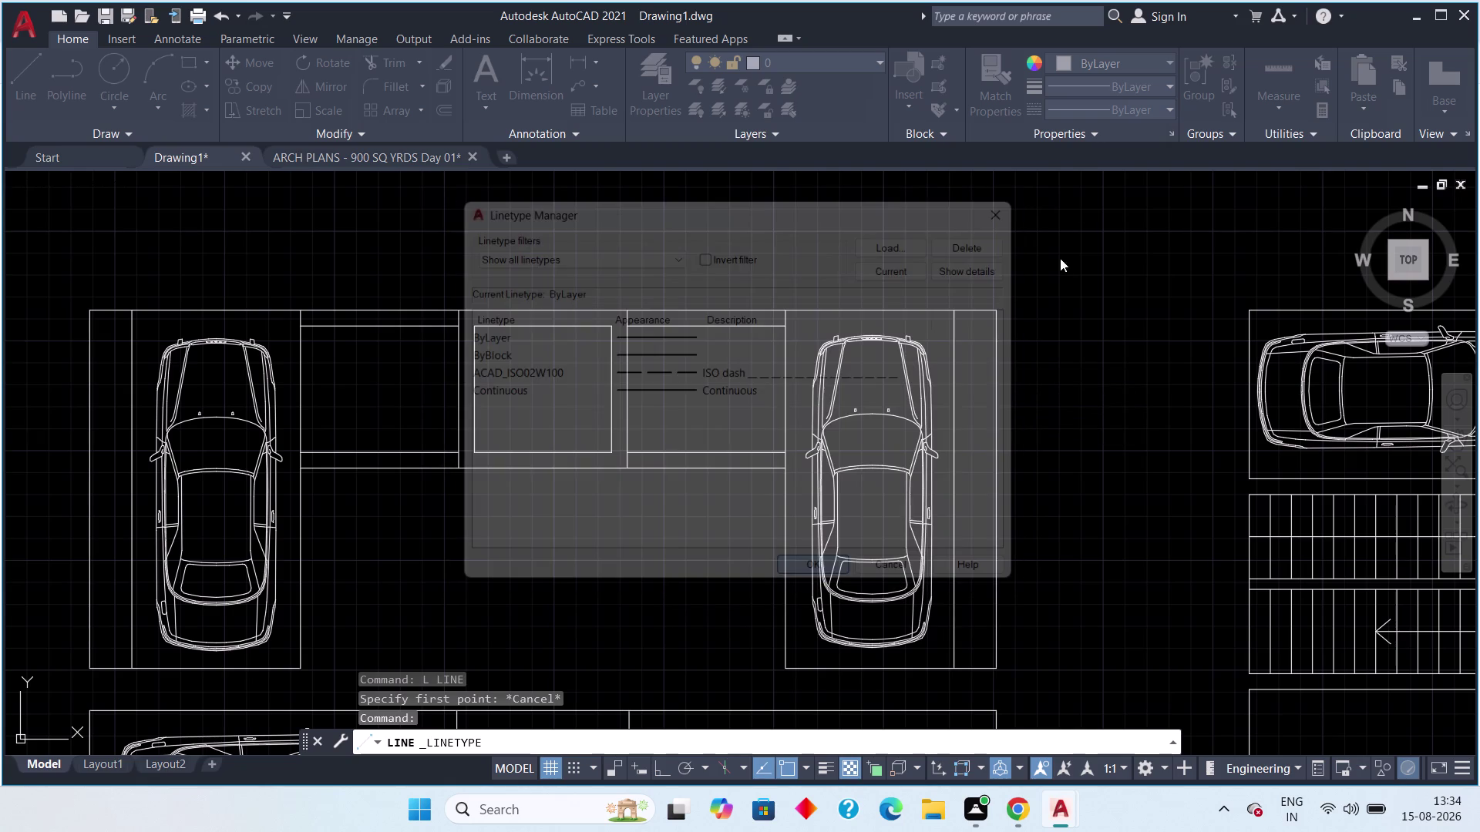
Make ACAD_ISO02W100 the current linetype.
click(1172, 107)
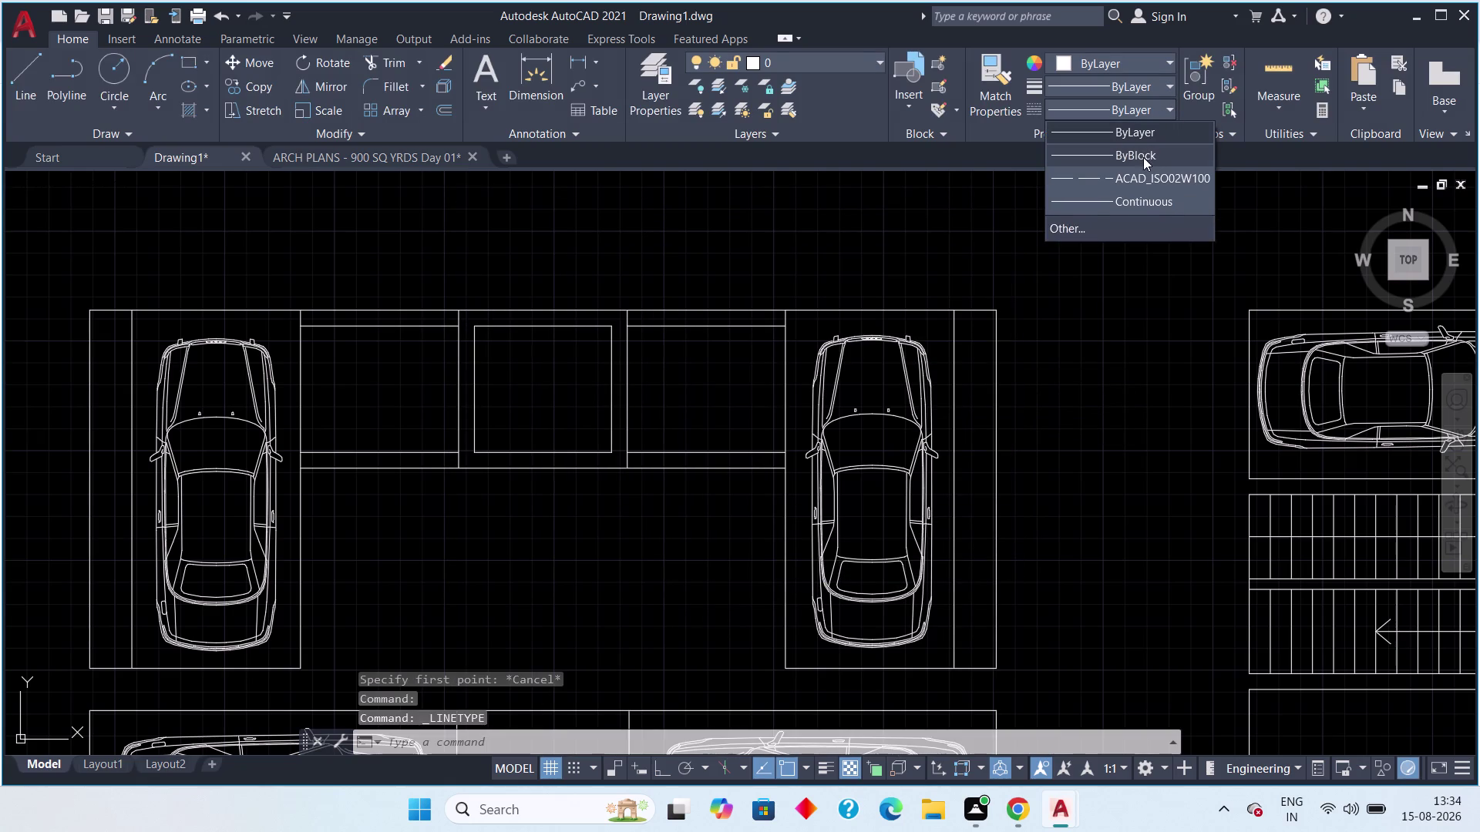
click(1131, 182)
scroll(up, 3)
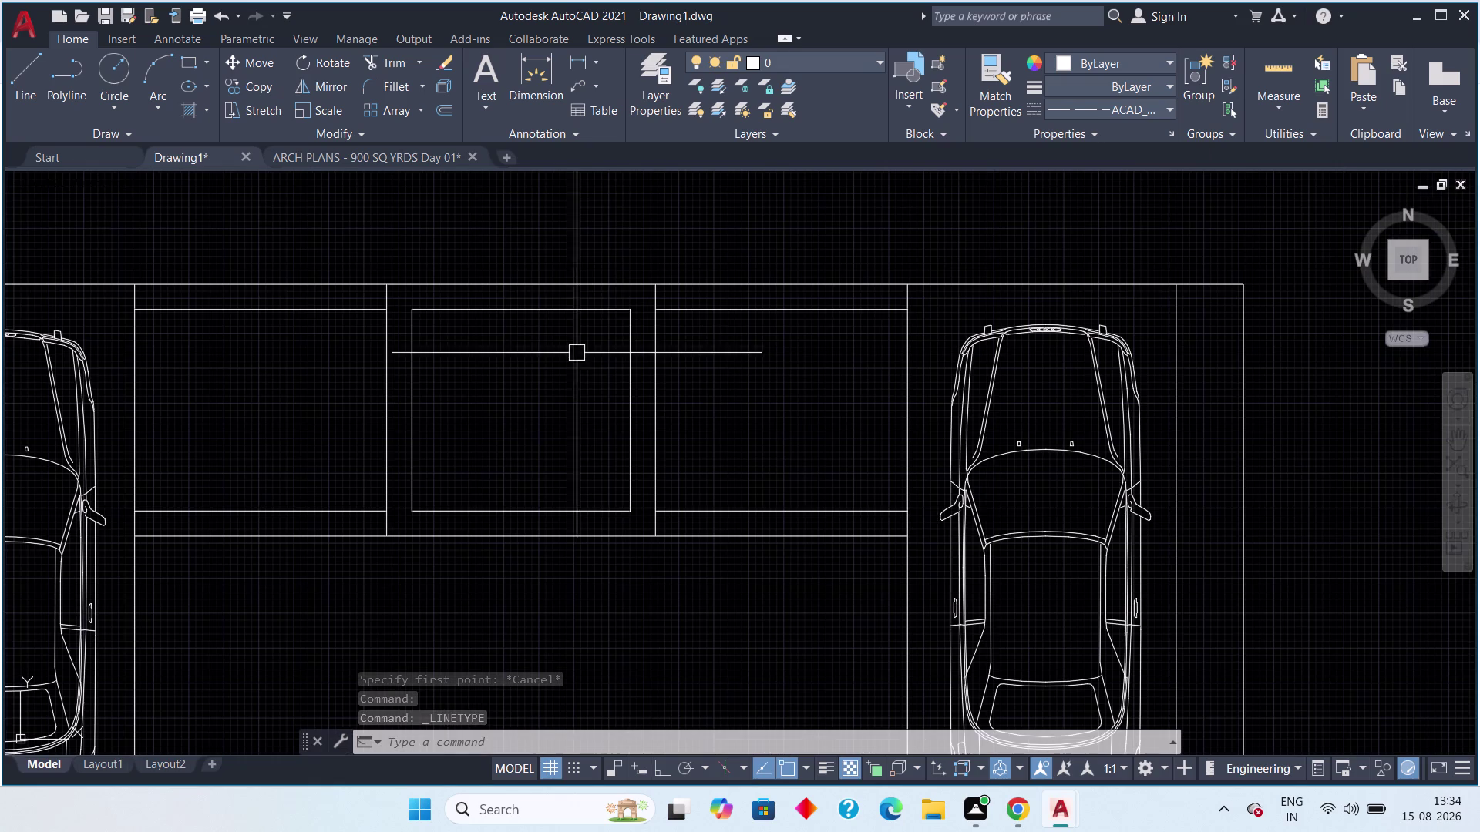
Draw two dashed diagonals crossing the lift box corner to corner.
click(16, 67)
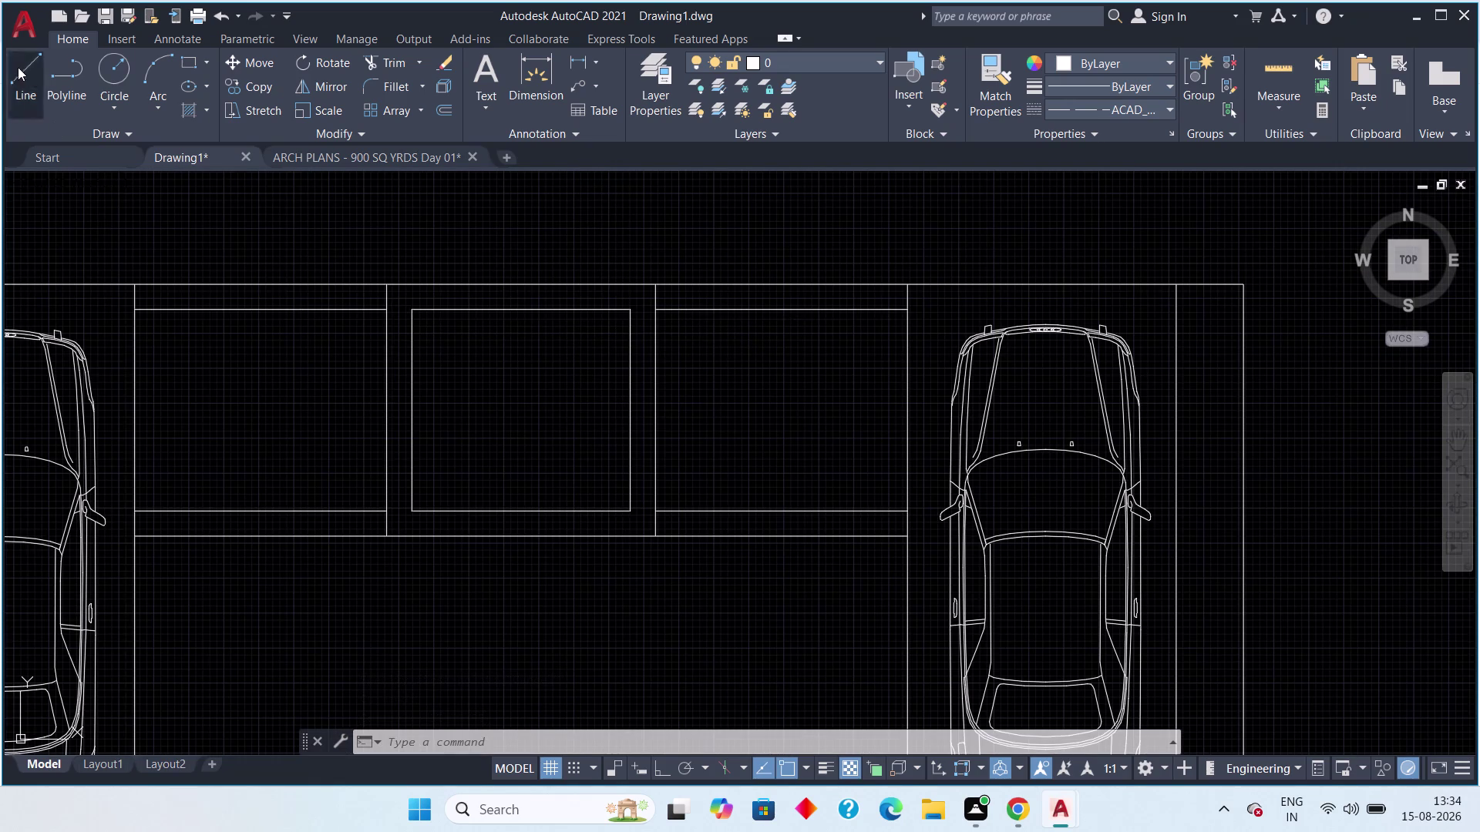
click(631, 311)
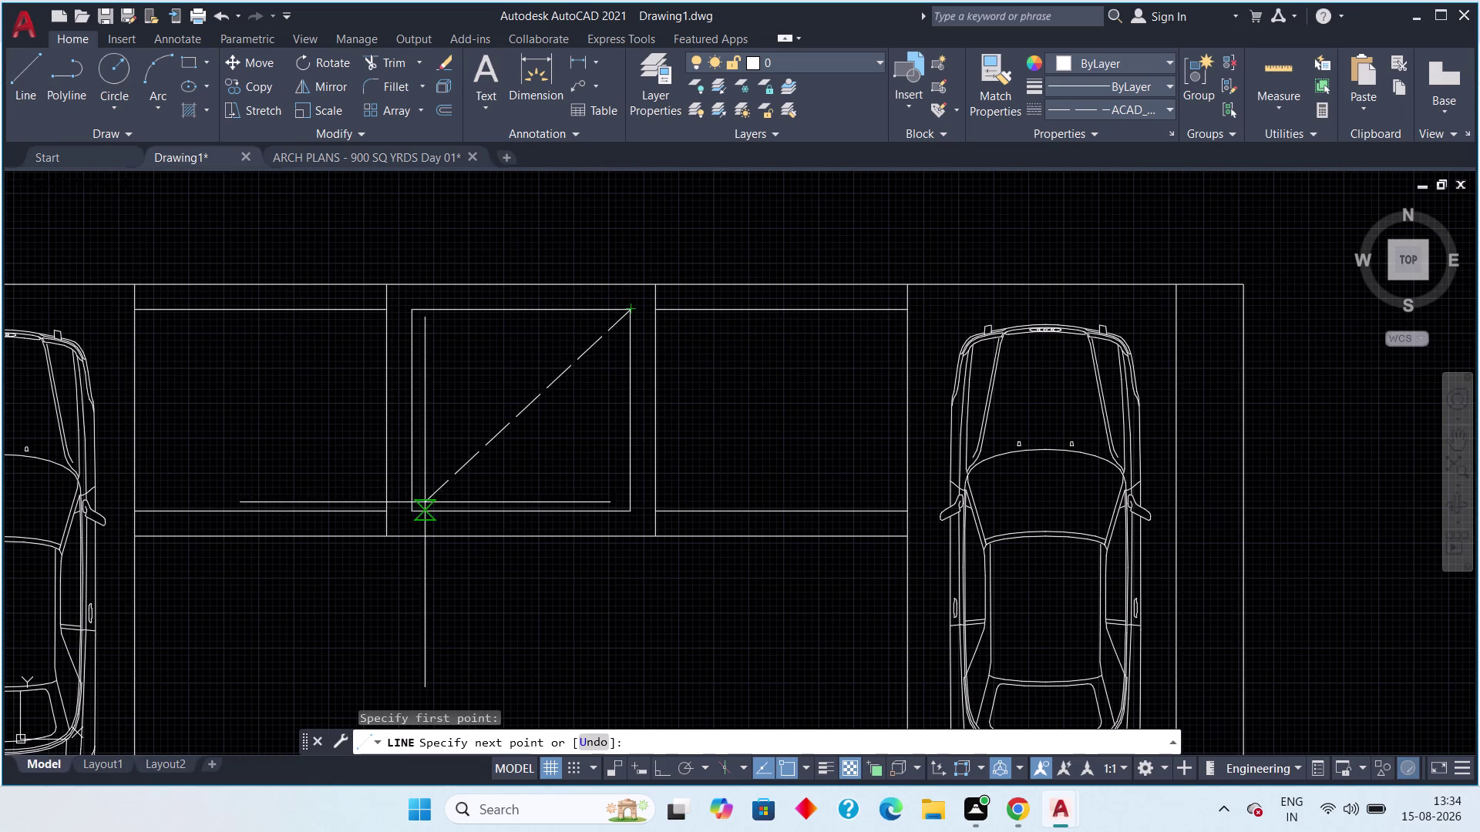
click(417, 508)
key(Escape)
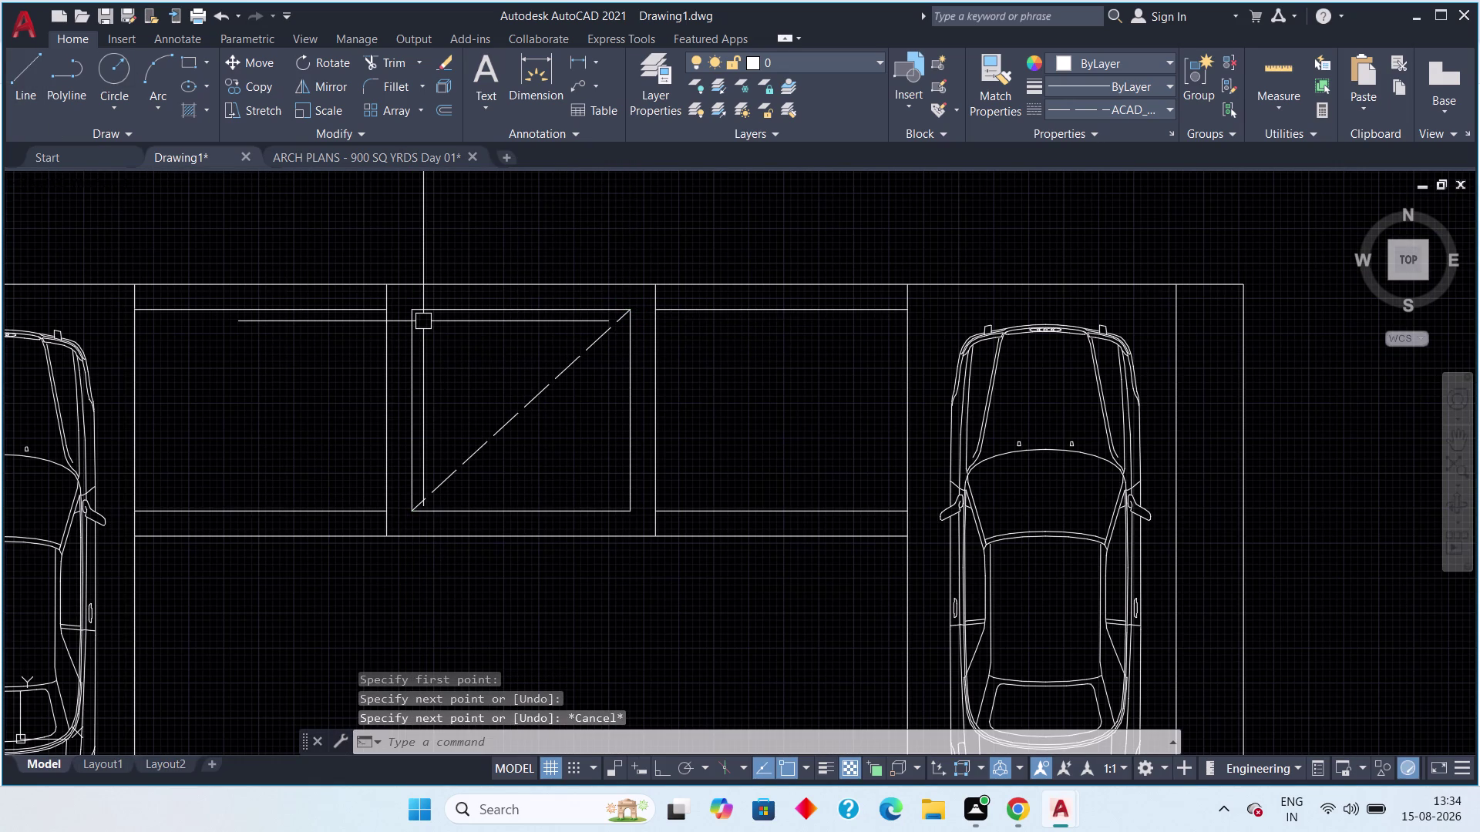
key(space)
click(420, 311)
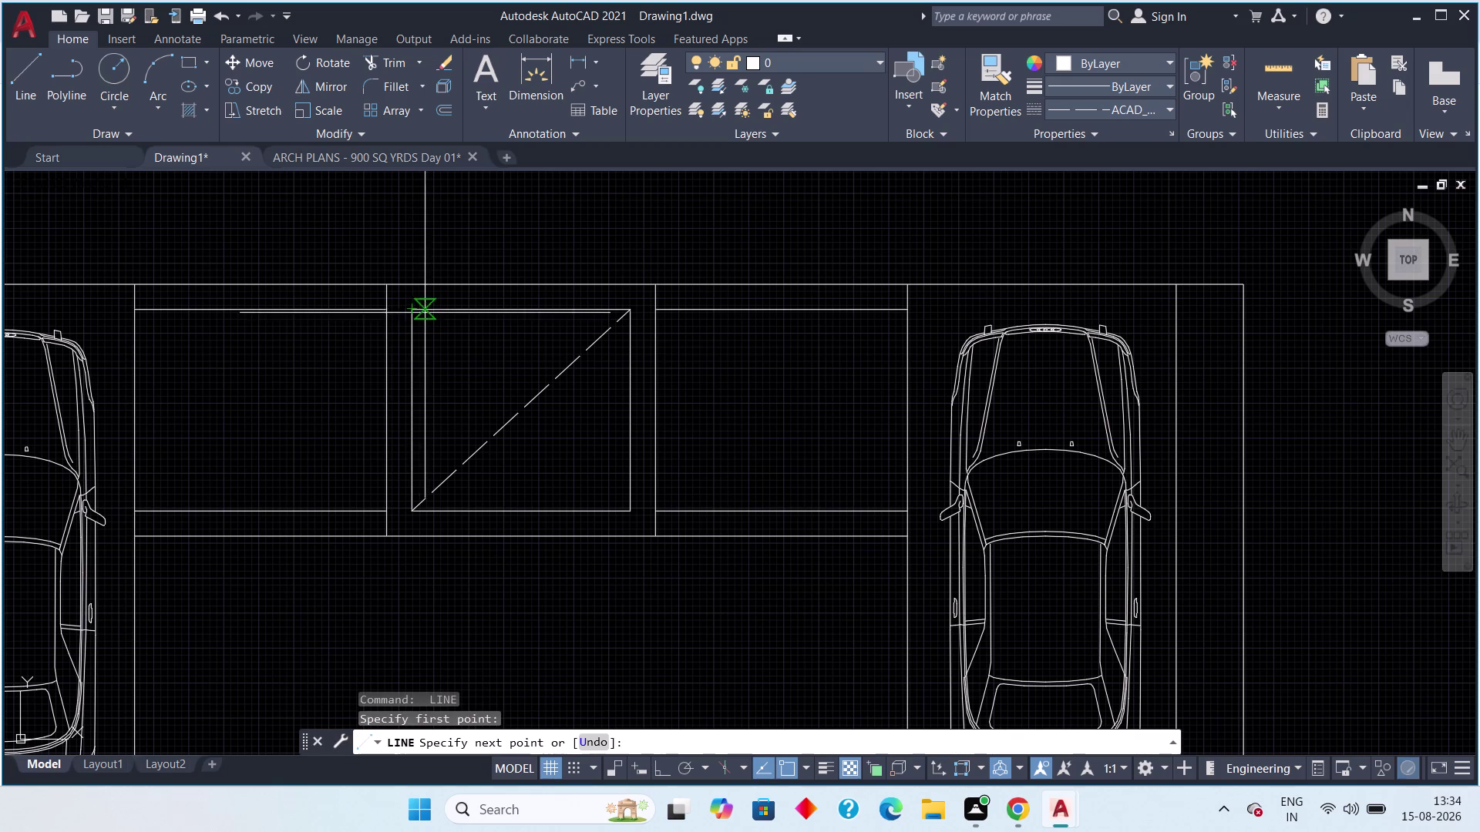
click(624, 504)
key(Escape)
Reset the current linetype to ByLayer so new lines are solid.
scroll(down, 3)
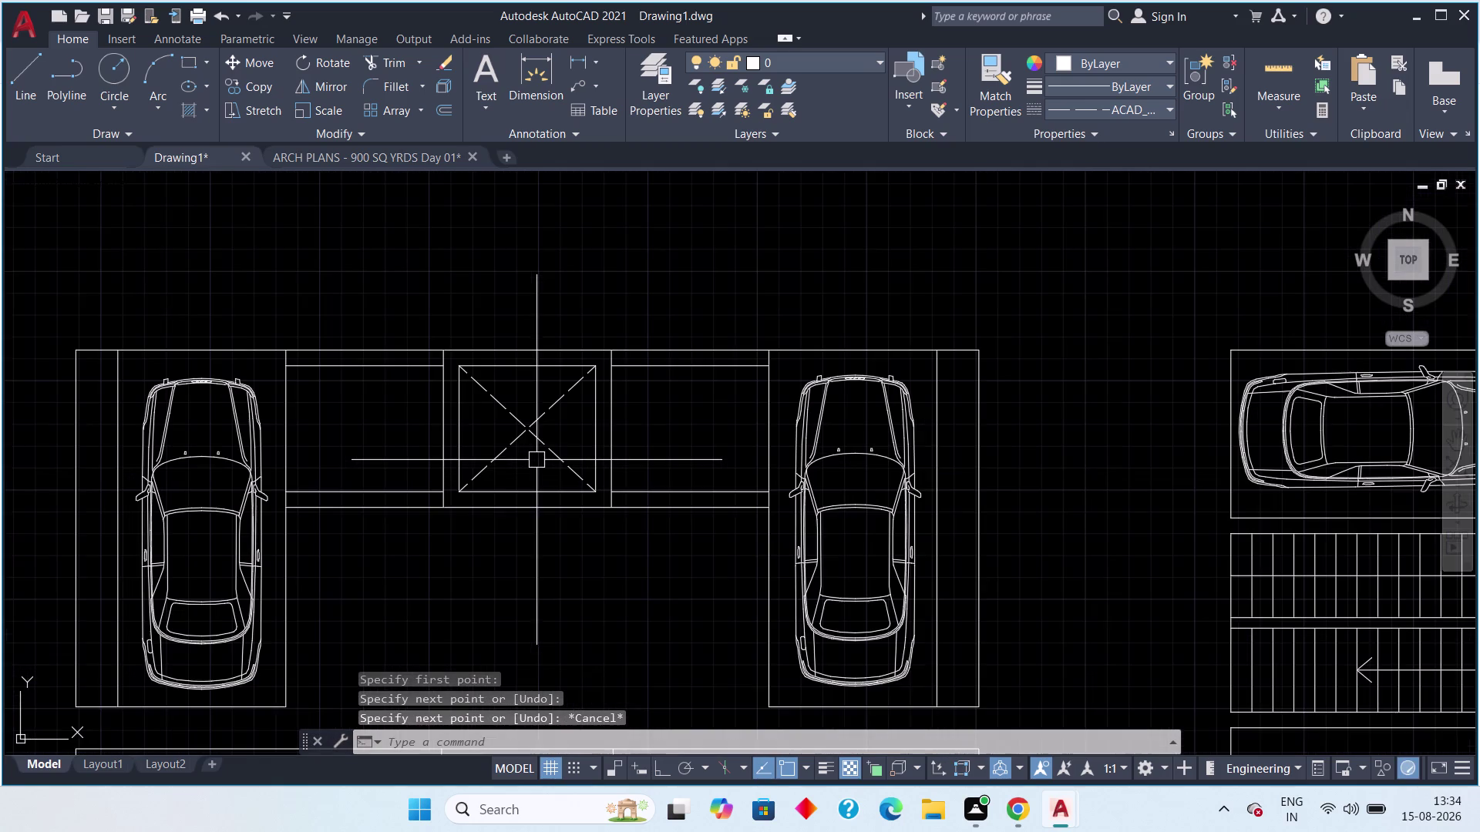
key(Escape)
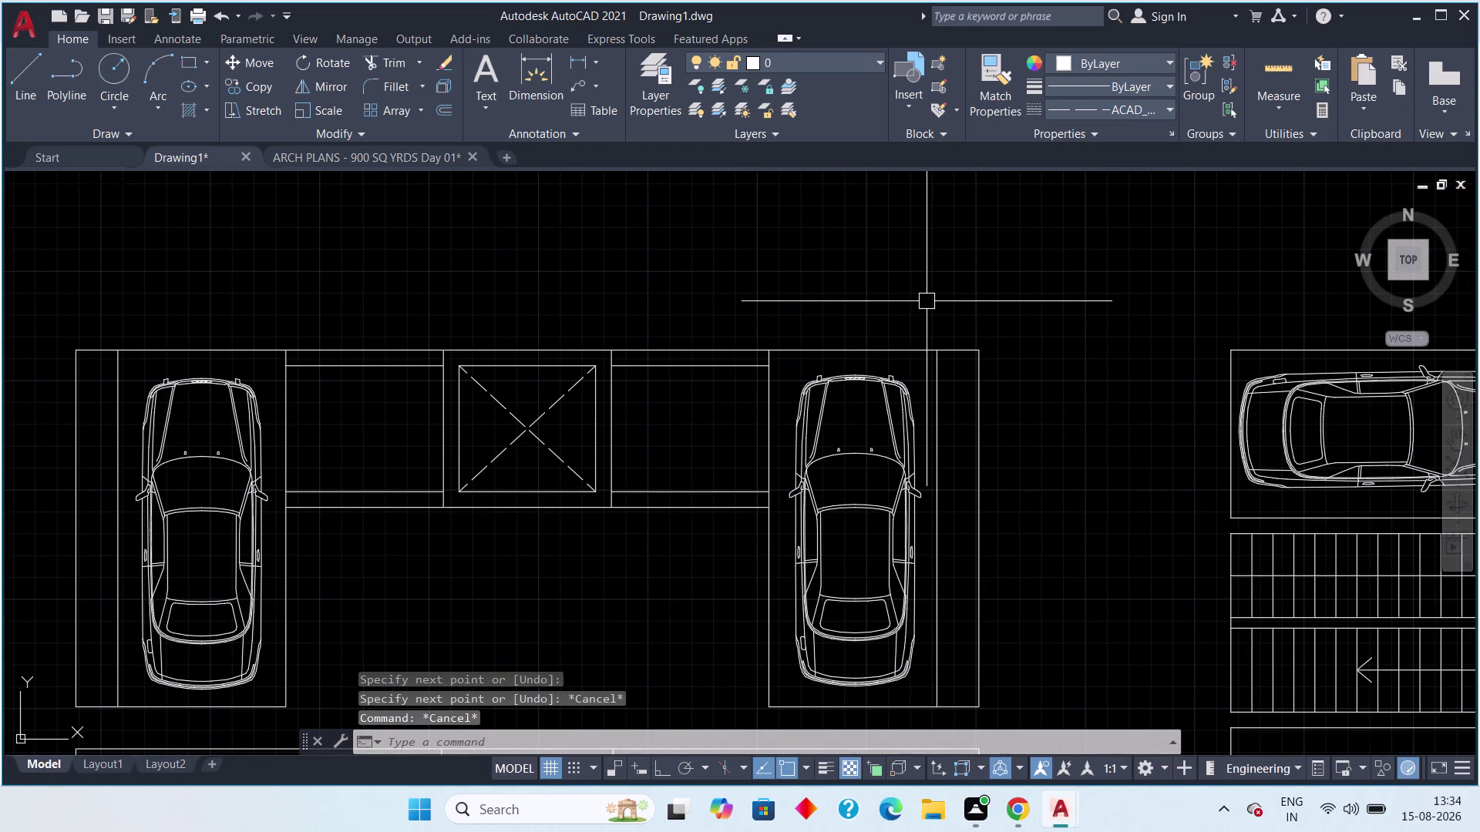
click(1161, 104)
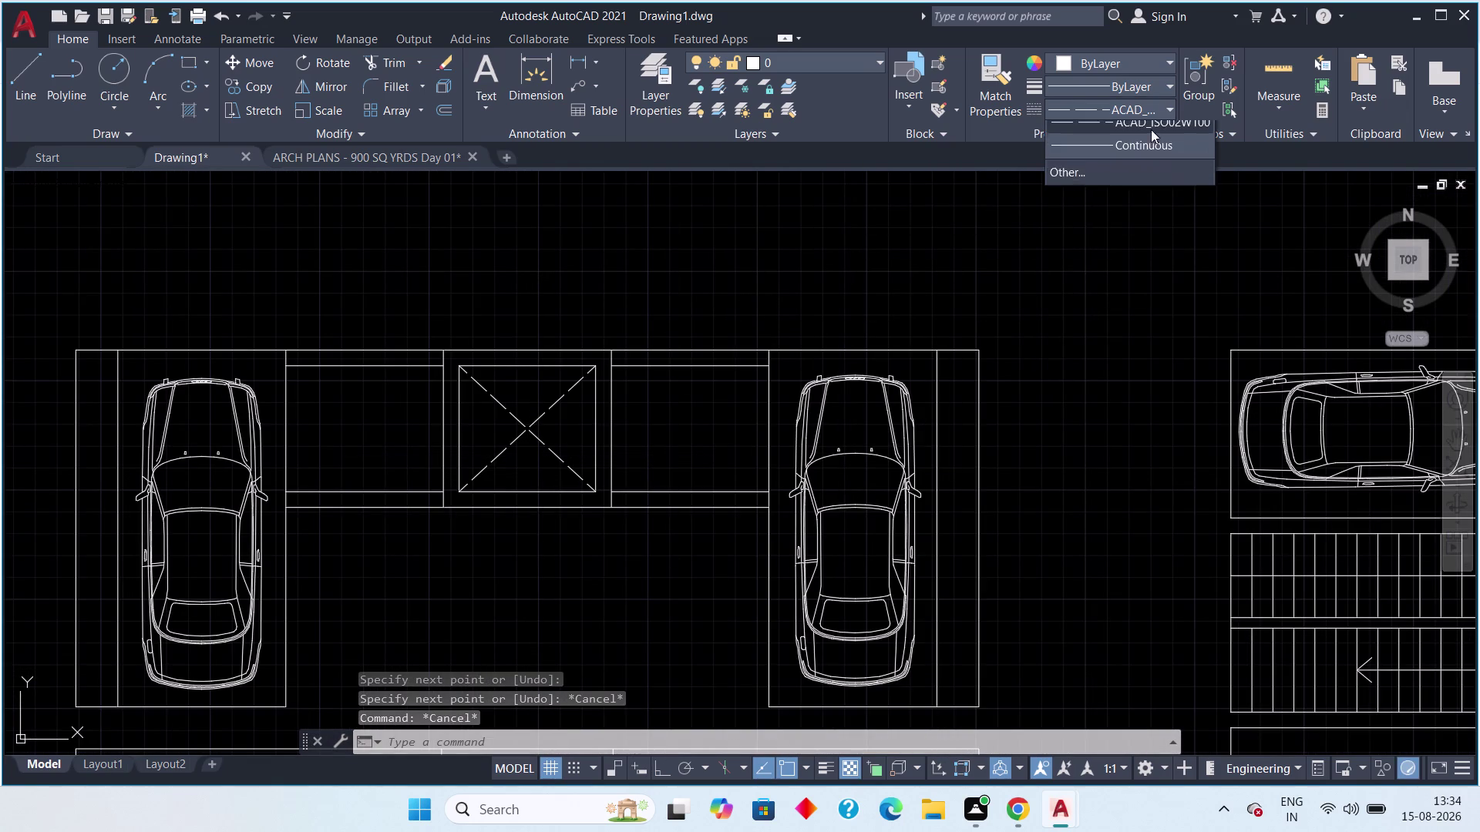
click(1128, 135)
key(Escape)
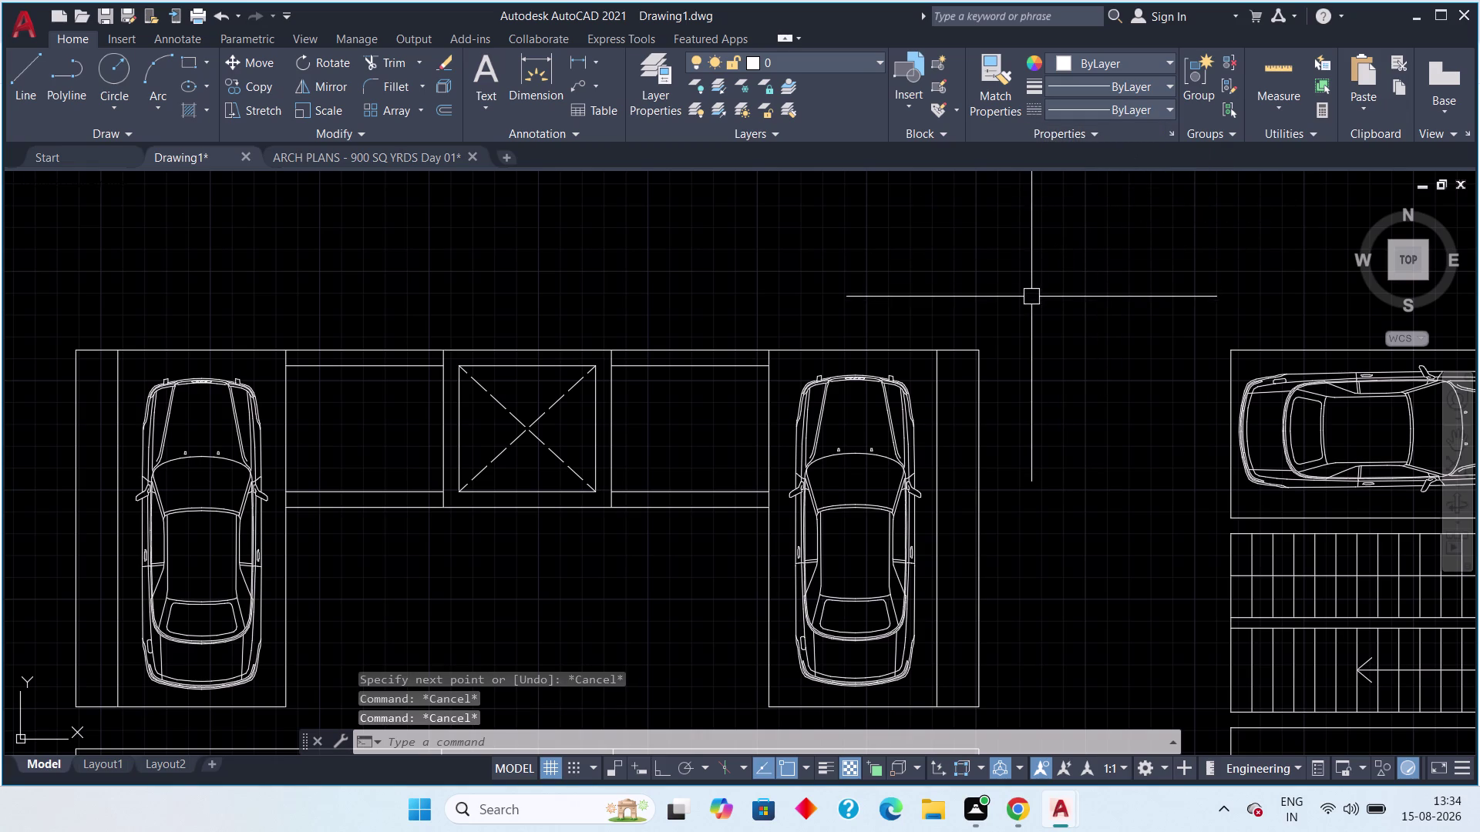
Erase the stray line above the plan, then switch to the ARCH PLANS drawing.
click(35, 76)
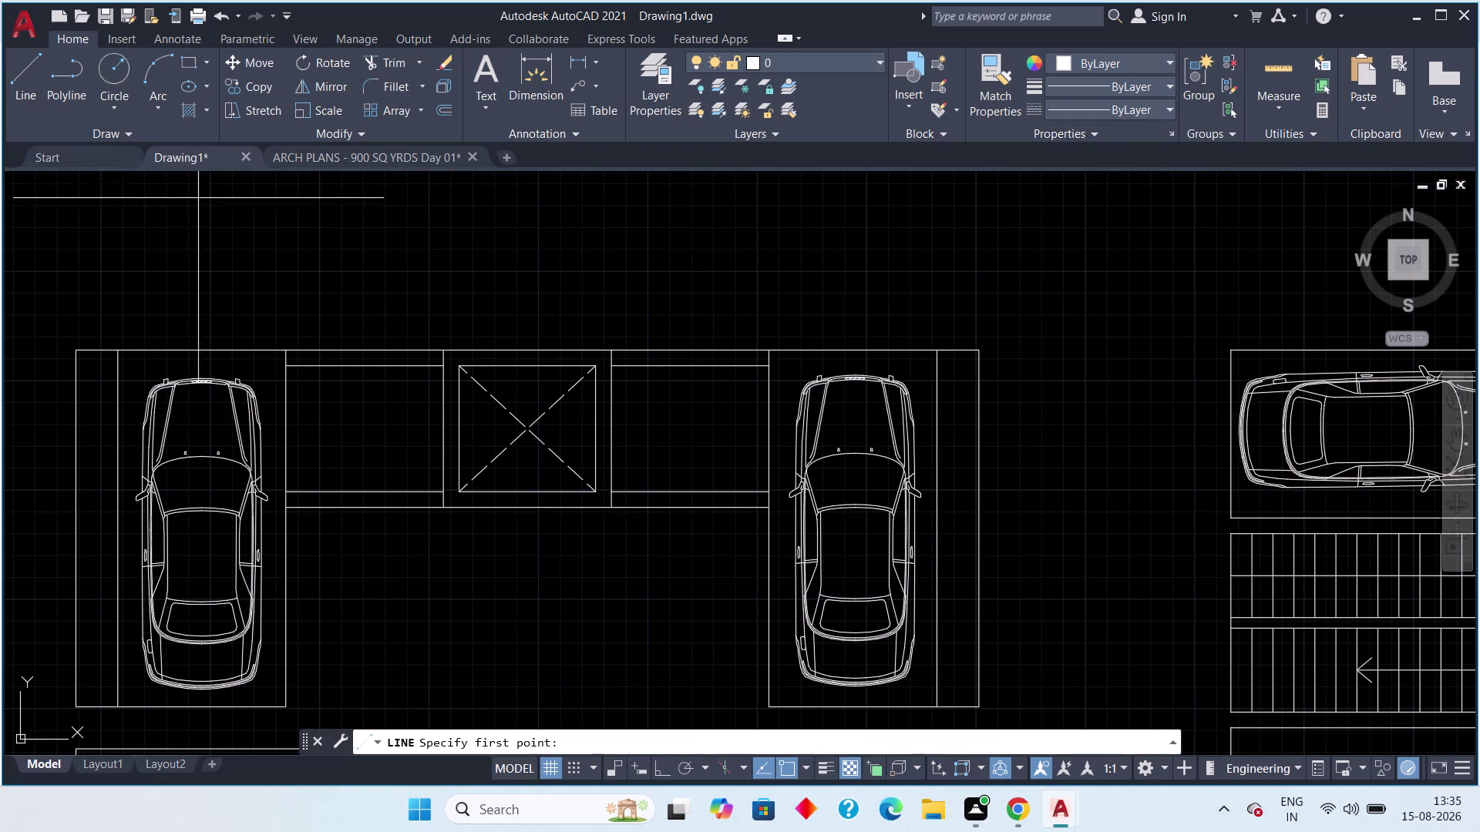
drag(337, 253, 351, 252)
drag(550, 244, 557, 246)
key(Escape)
drag(575, 212, 476, 267)
click(362, 302)
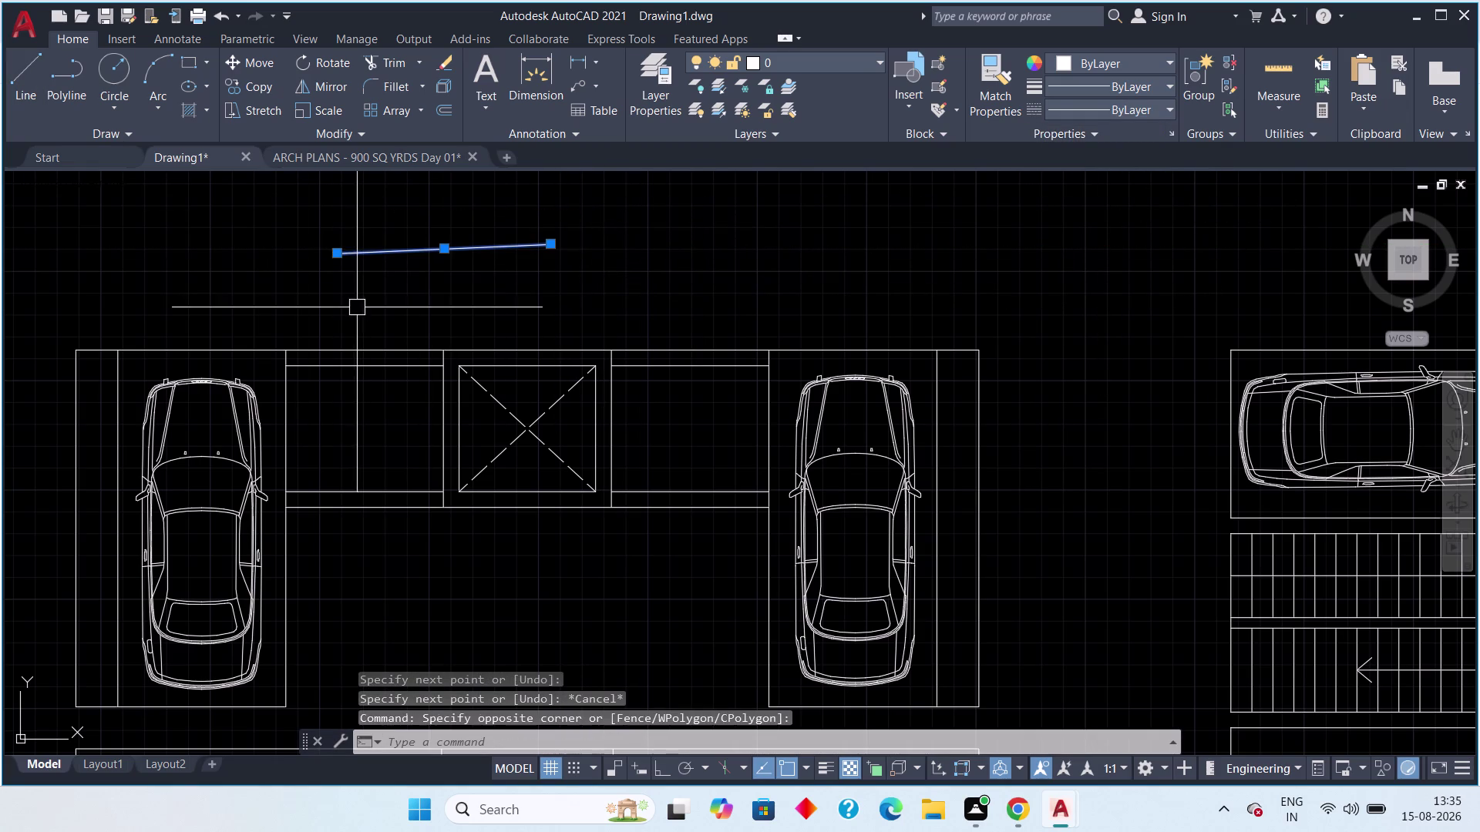
key(Delete)
scroll(down, 3)
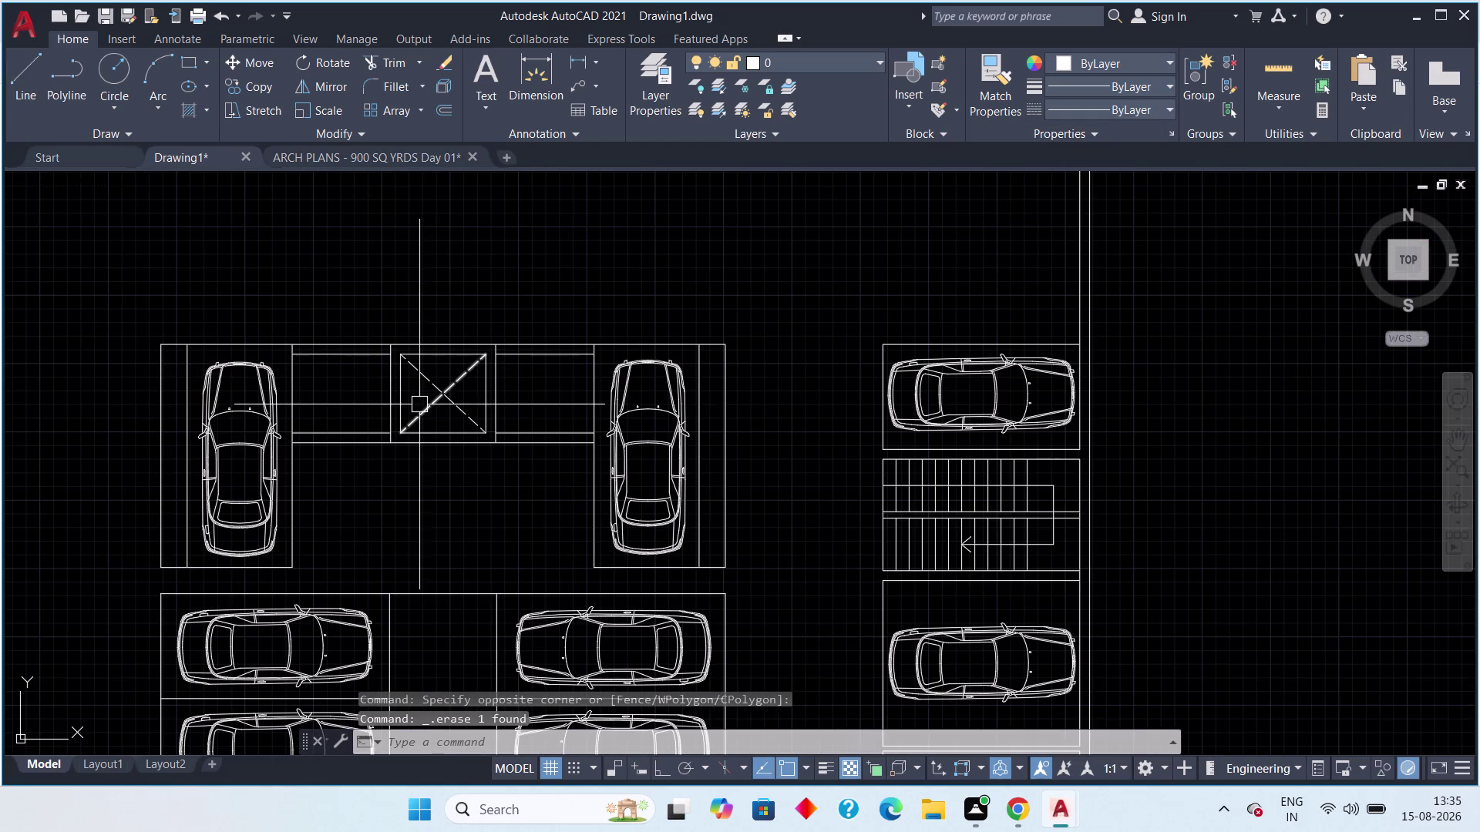
middle_drag(394, 481, 435, 454)
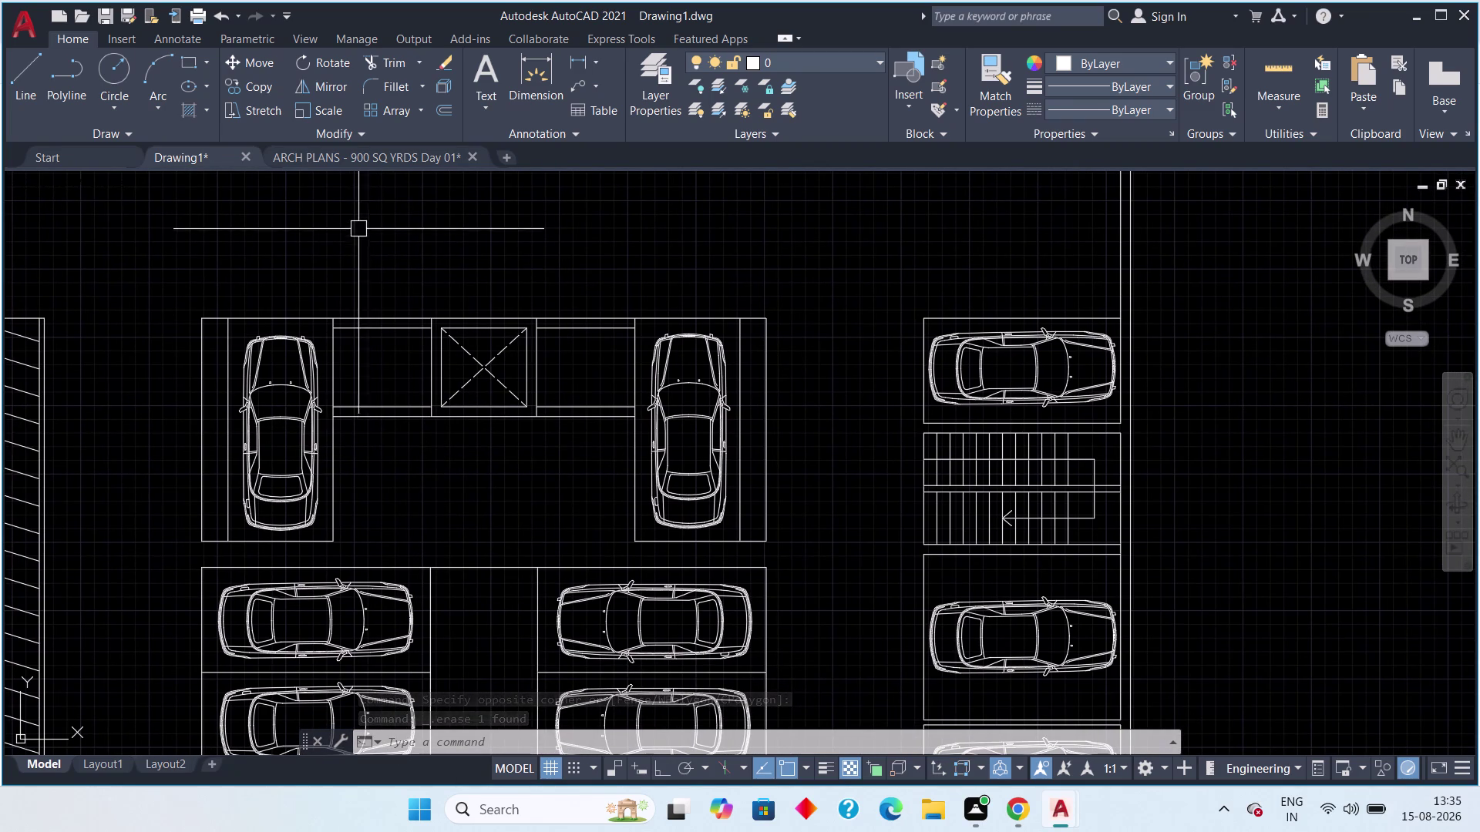
click(351, 161)
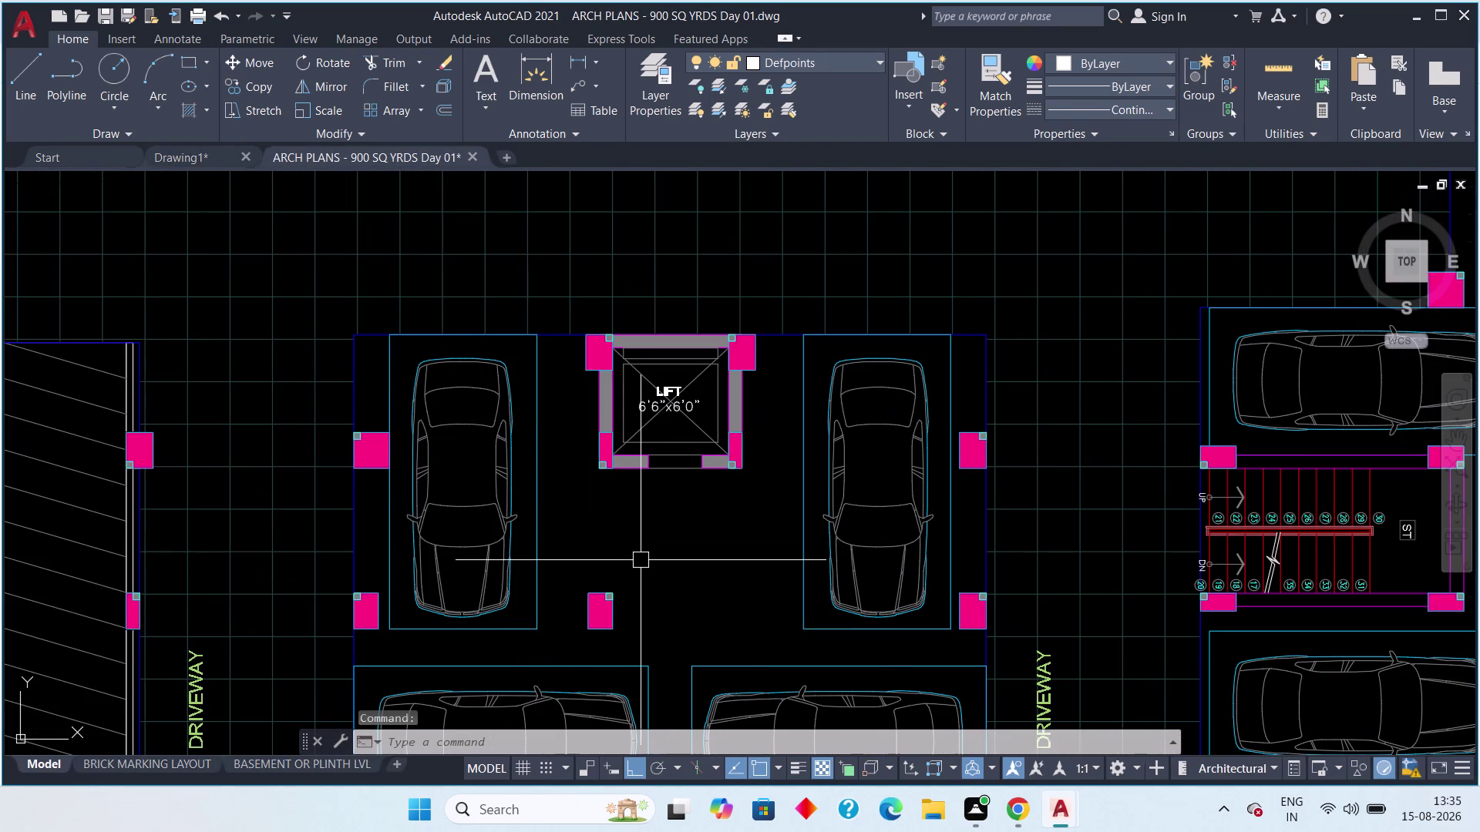
scroll(down, 3)
scroll(down, 3)
middle_drag(648, 571, 629, 536)
scroll(up, 3)
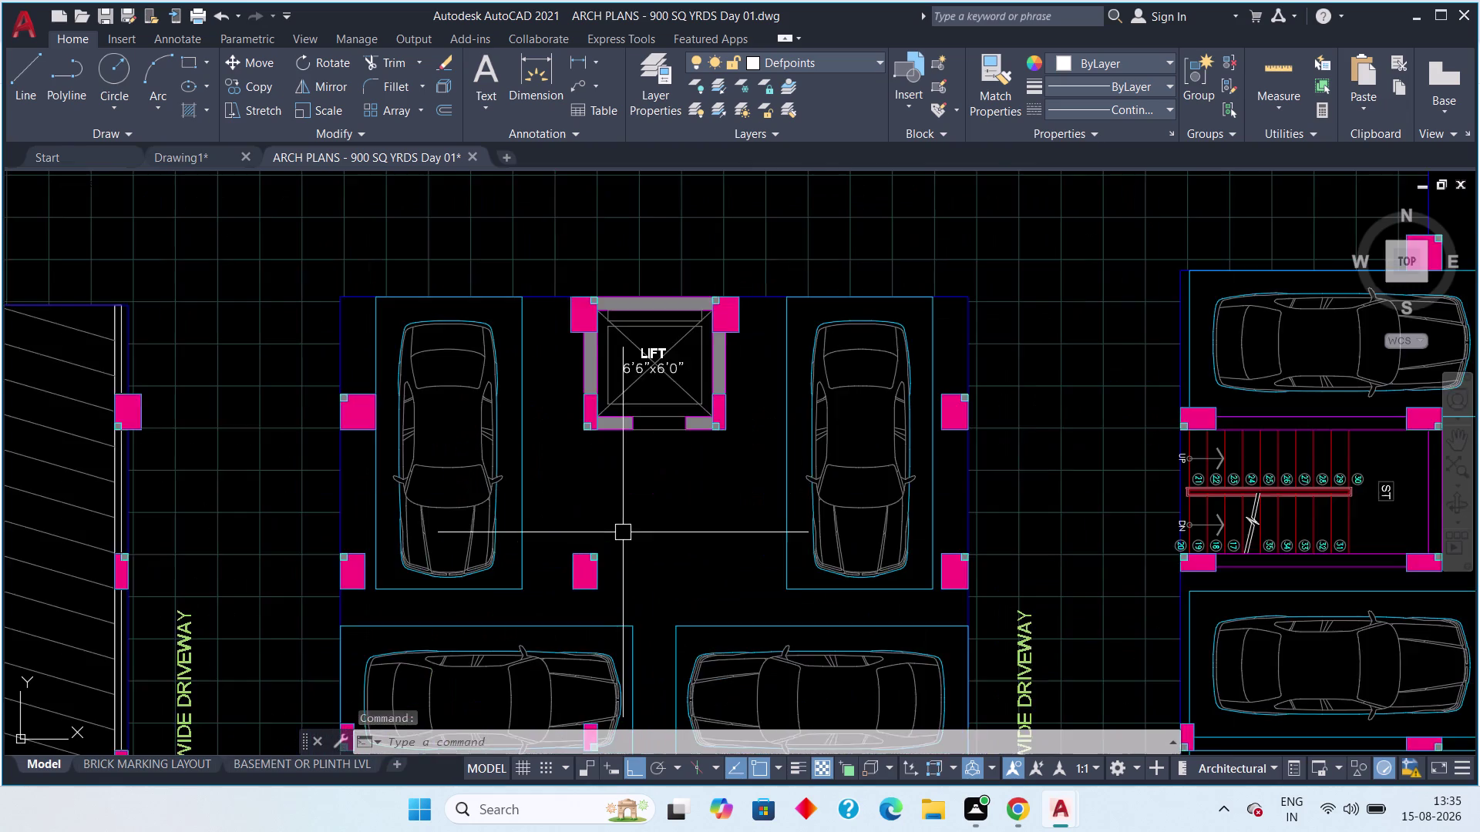
scroll(up, 3)
scroll(down, 3)
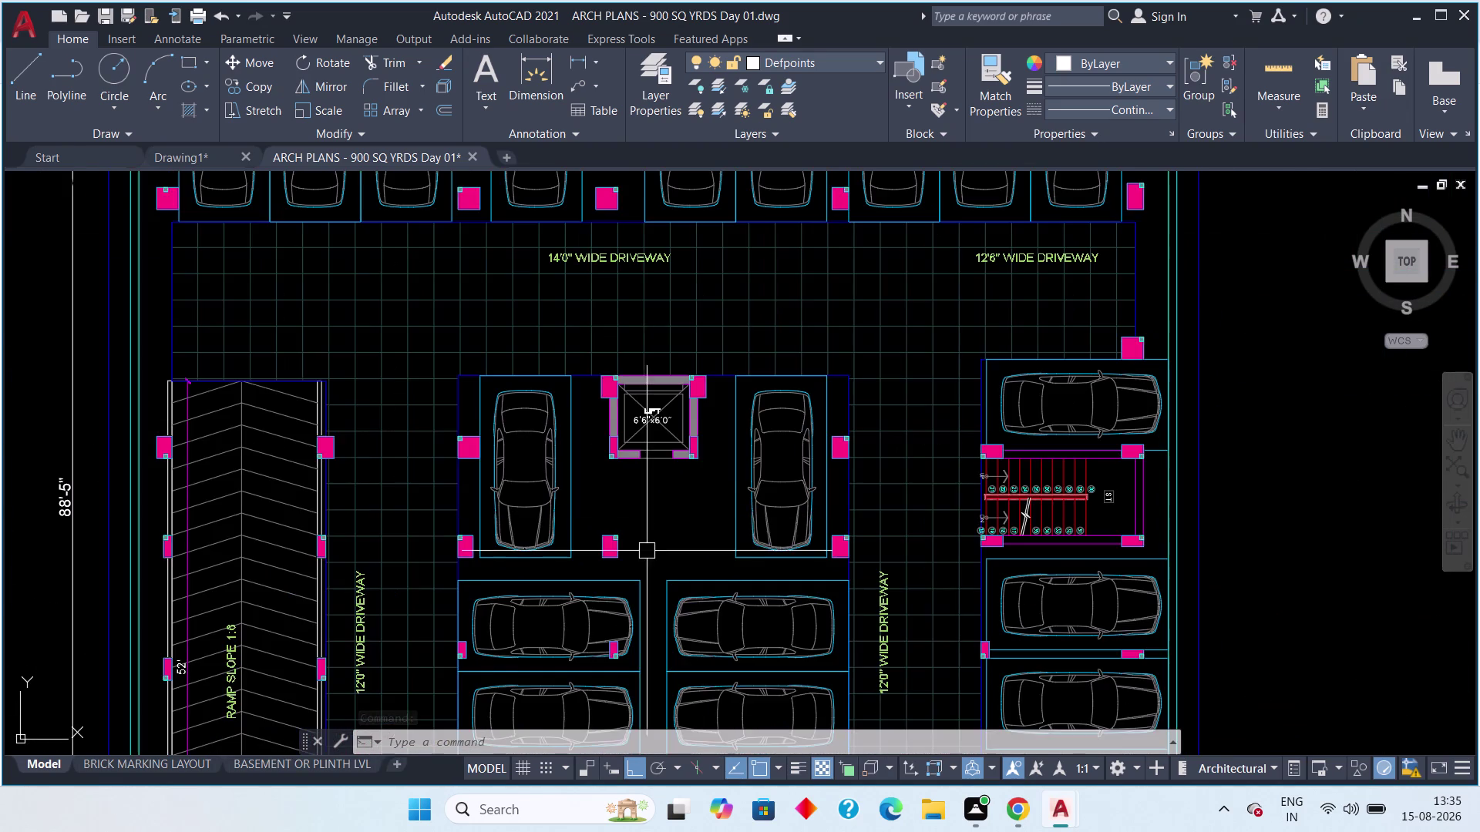
middle_drag(639, 548, 588, 394)
scroll(down, 3)
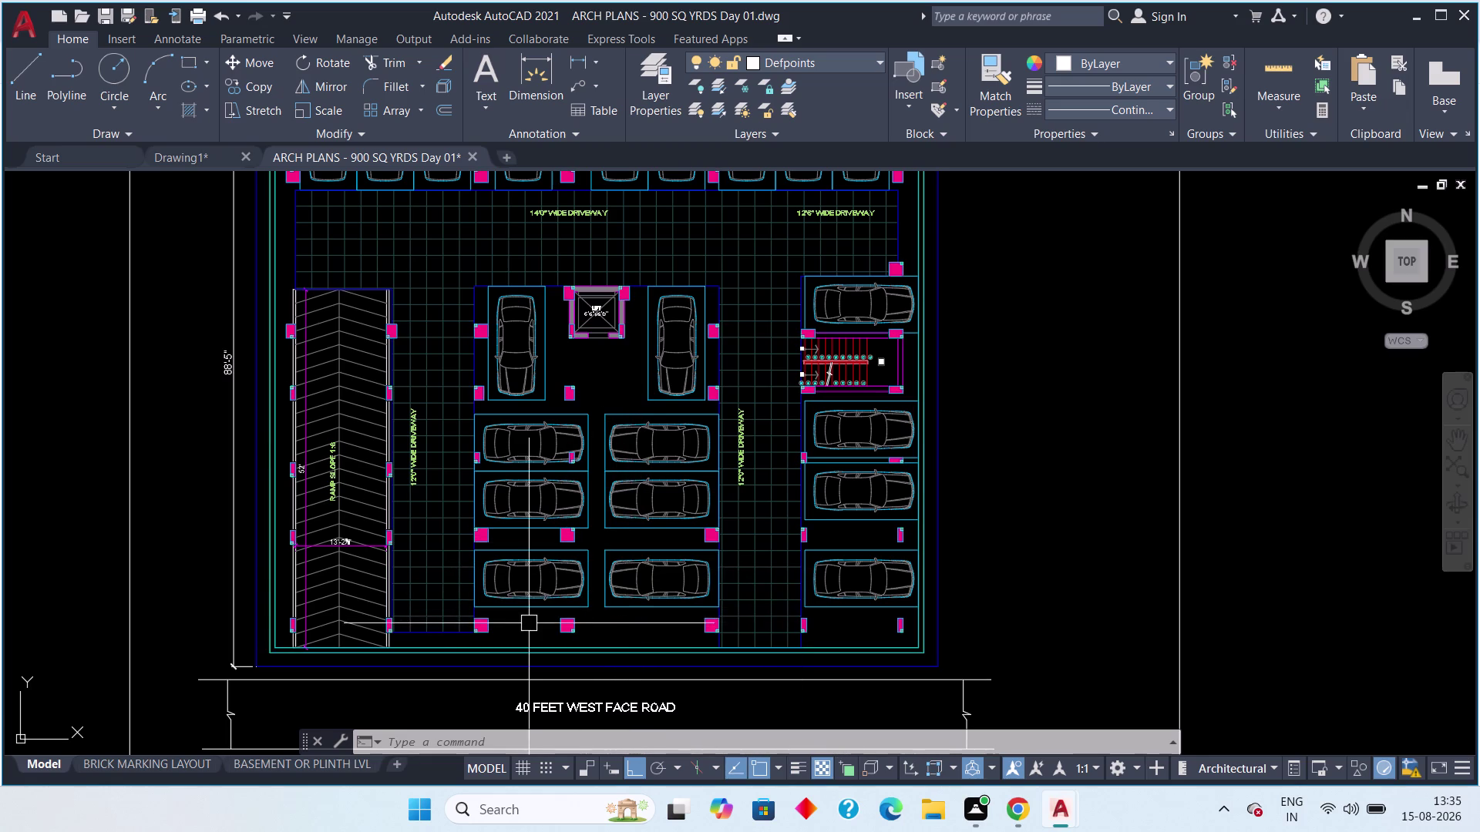
scroll(up, 3)
scroll(down, 3)
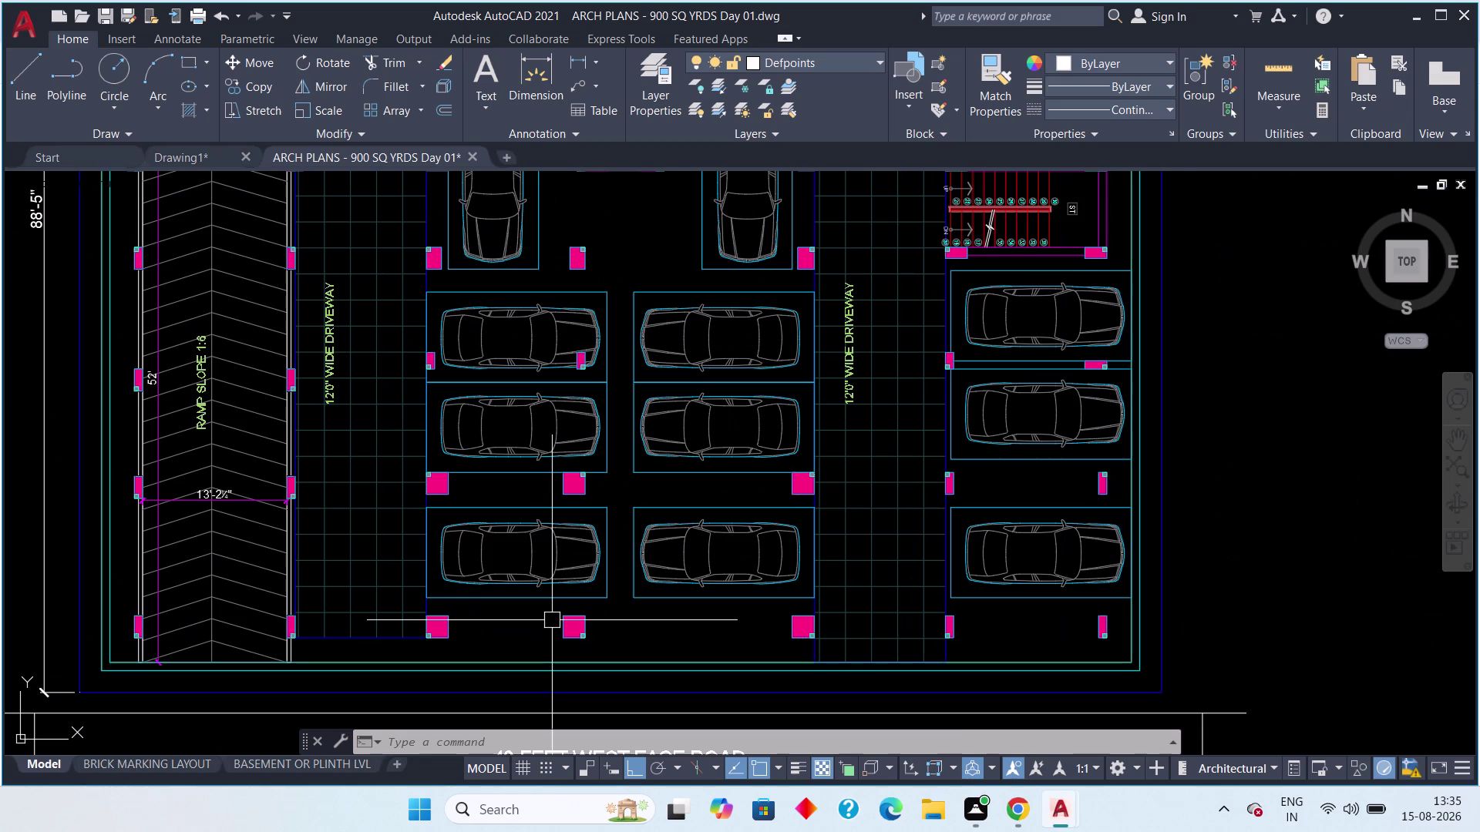
middle_drag(300, 450, 261, 686)
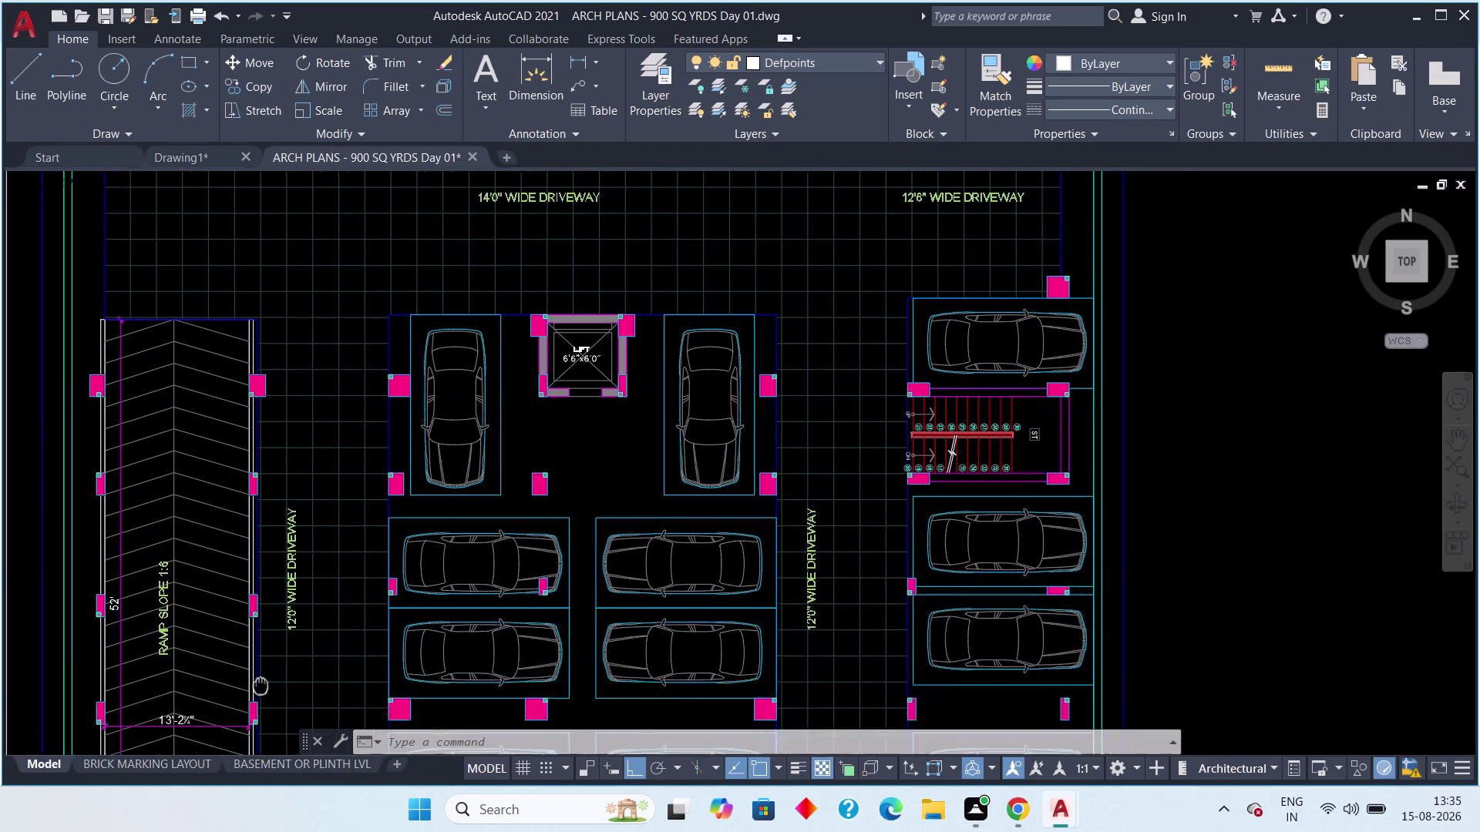
middle_drag(261, 686, 256, 713)
scroll(down, 3)
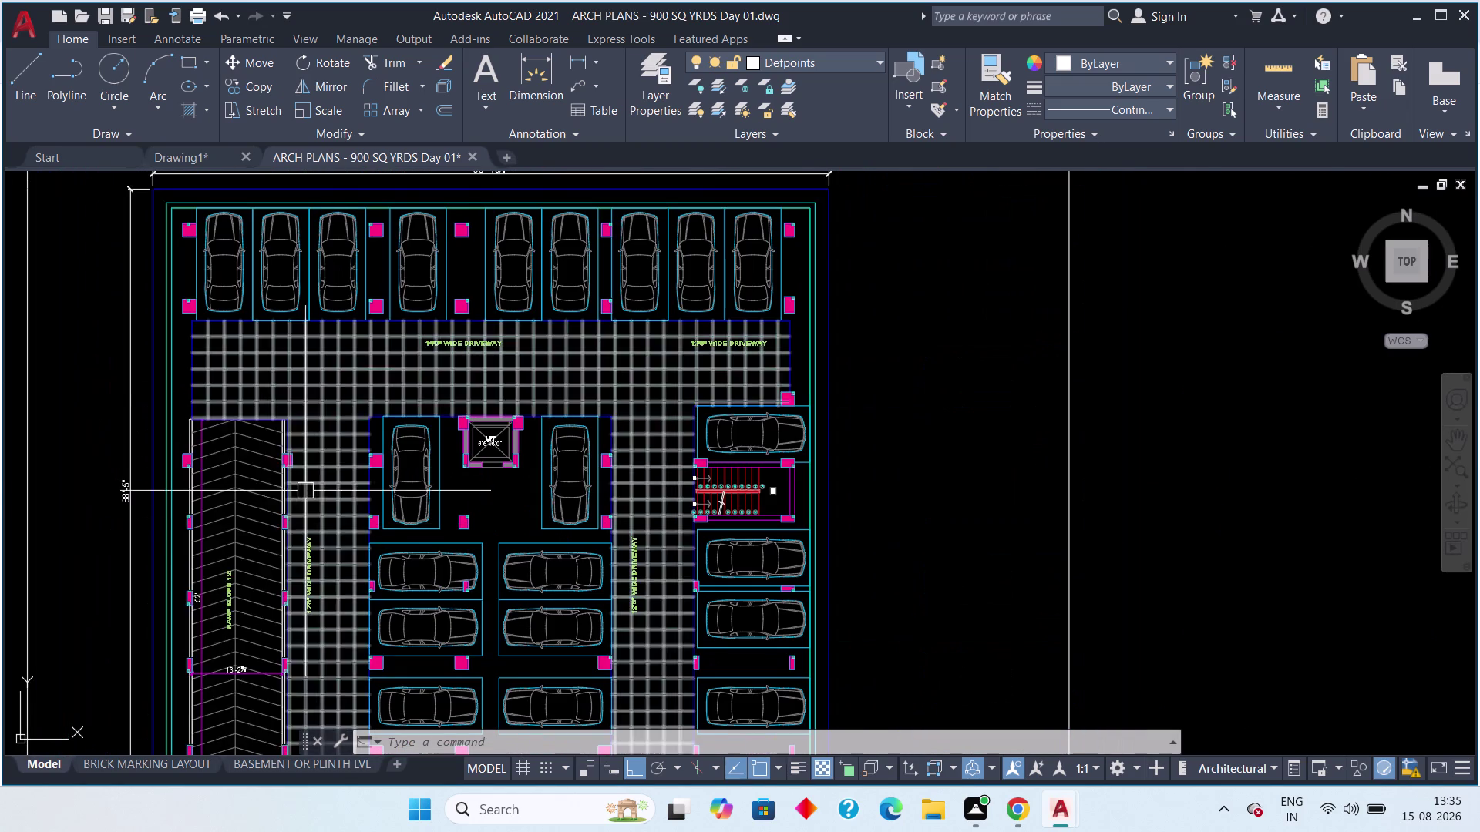
scroll(up, 3)
middle_drag(306, 540, 262, 342)
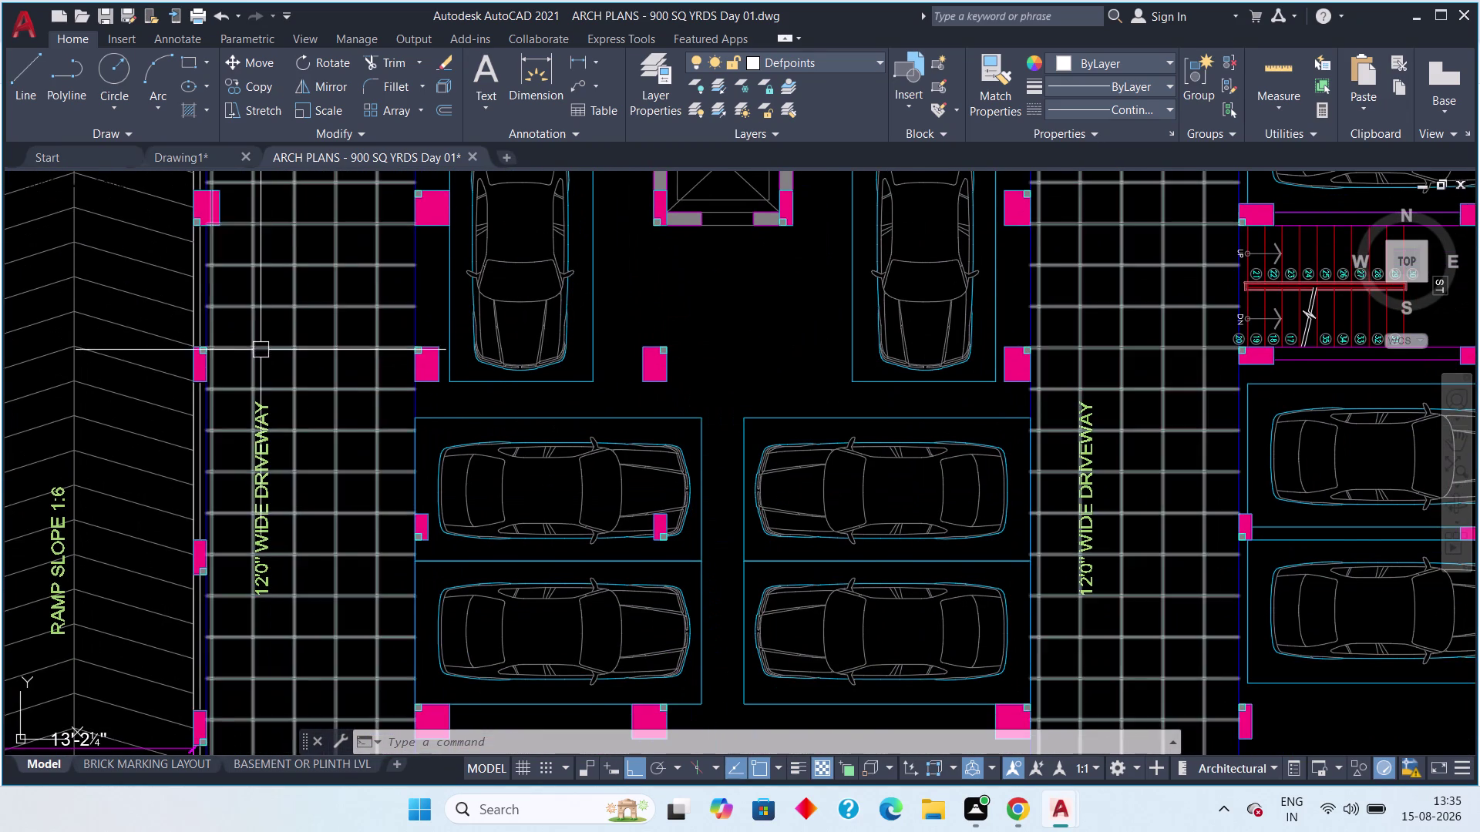
scroll(down, 3)
scroll(down, 3)
middle_drag(240, 583, 215, 404)
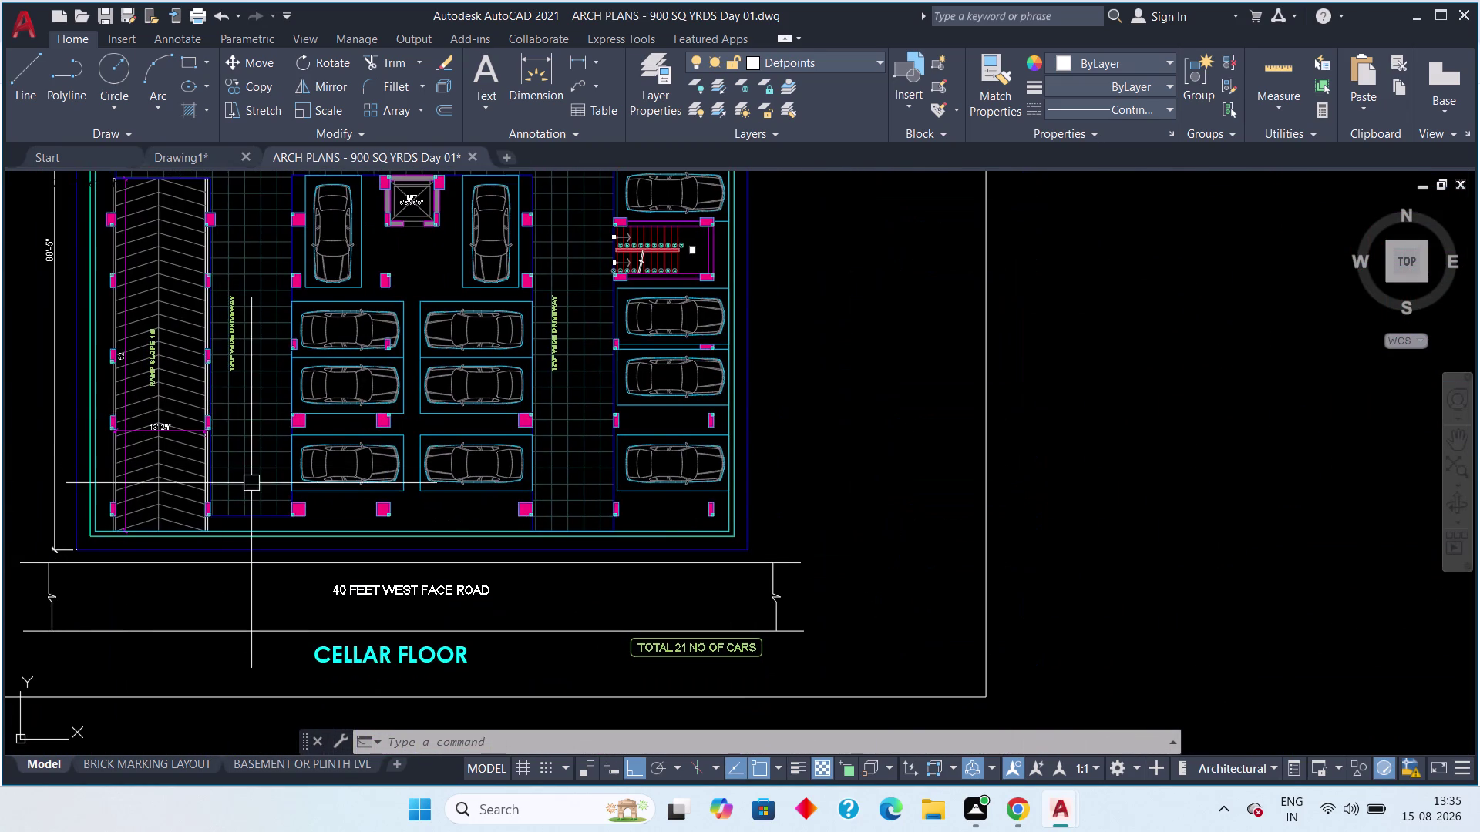
scroll(up, 3)
scroll(down, 3)
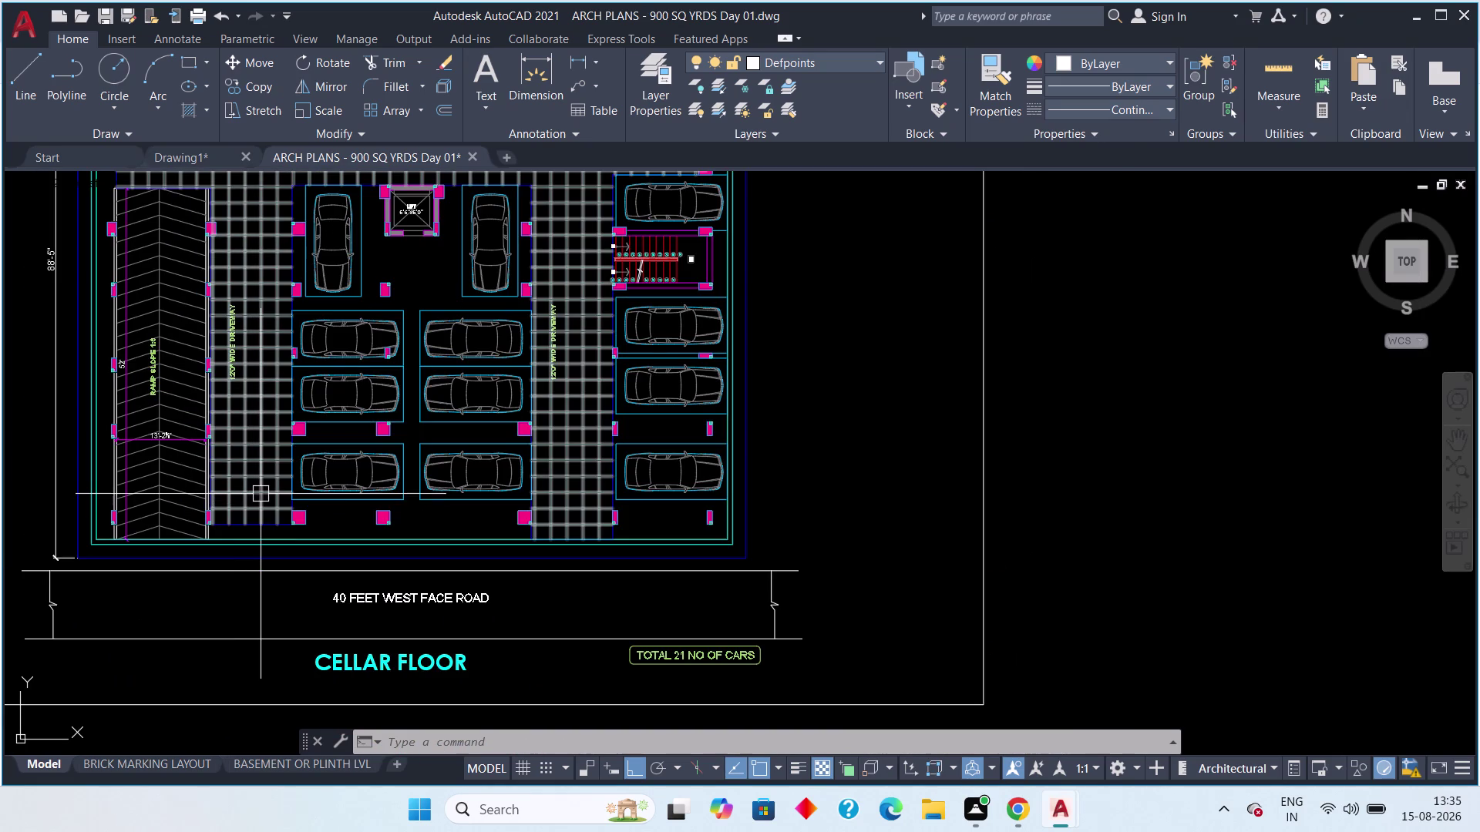
scroll(up, 3)
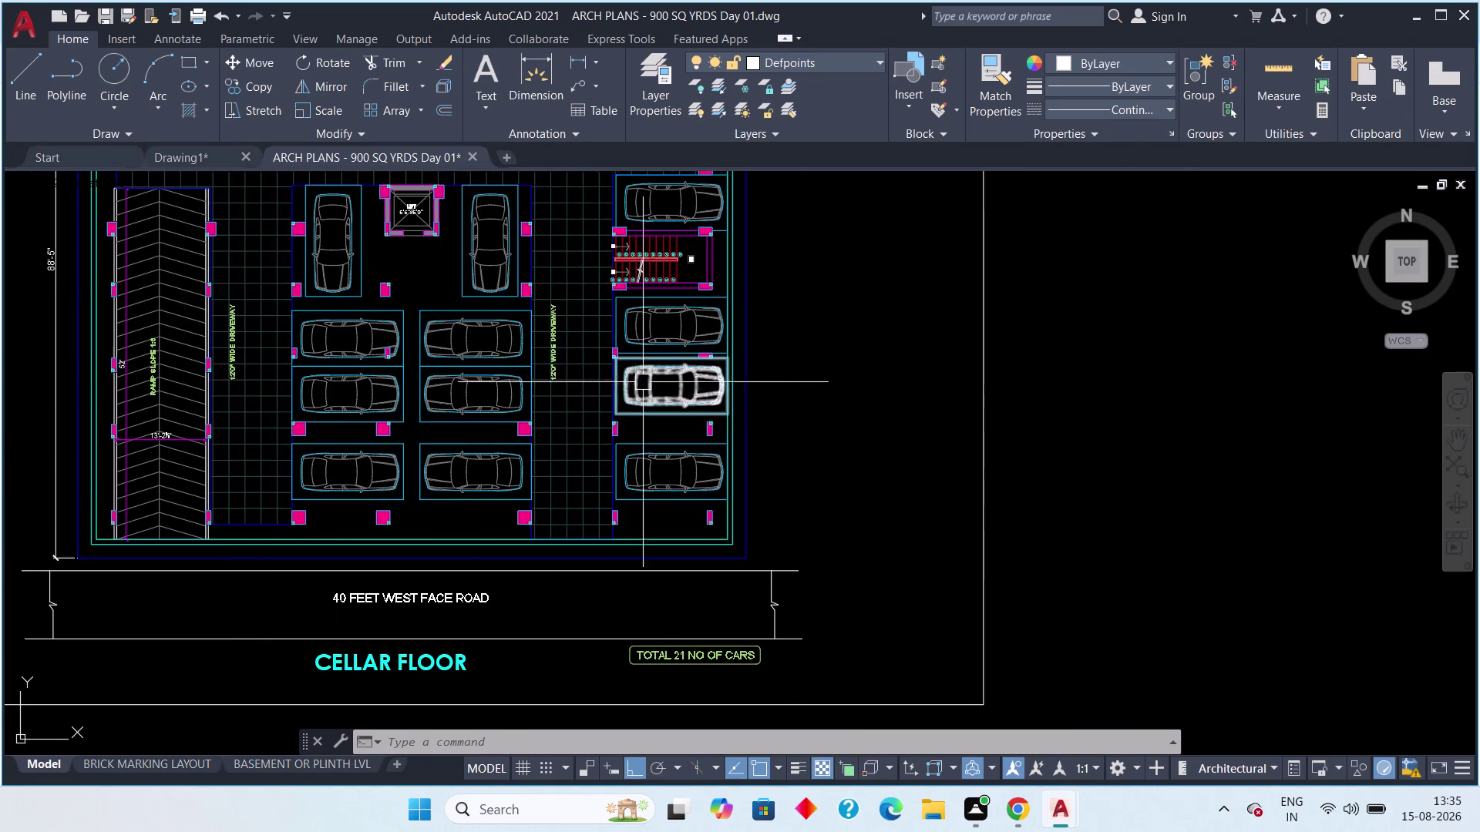
scroll(up, 3)
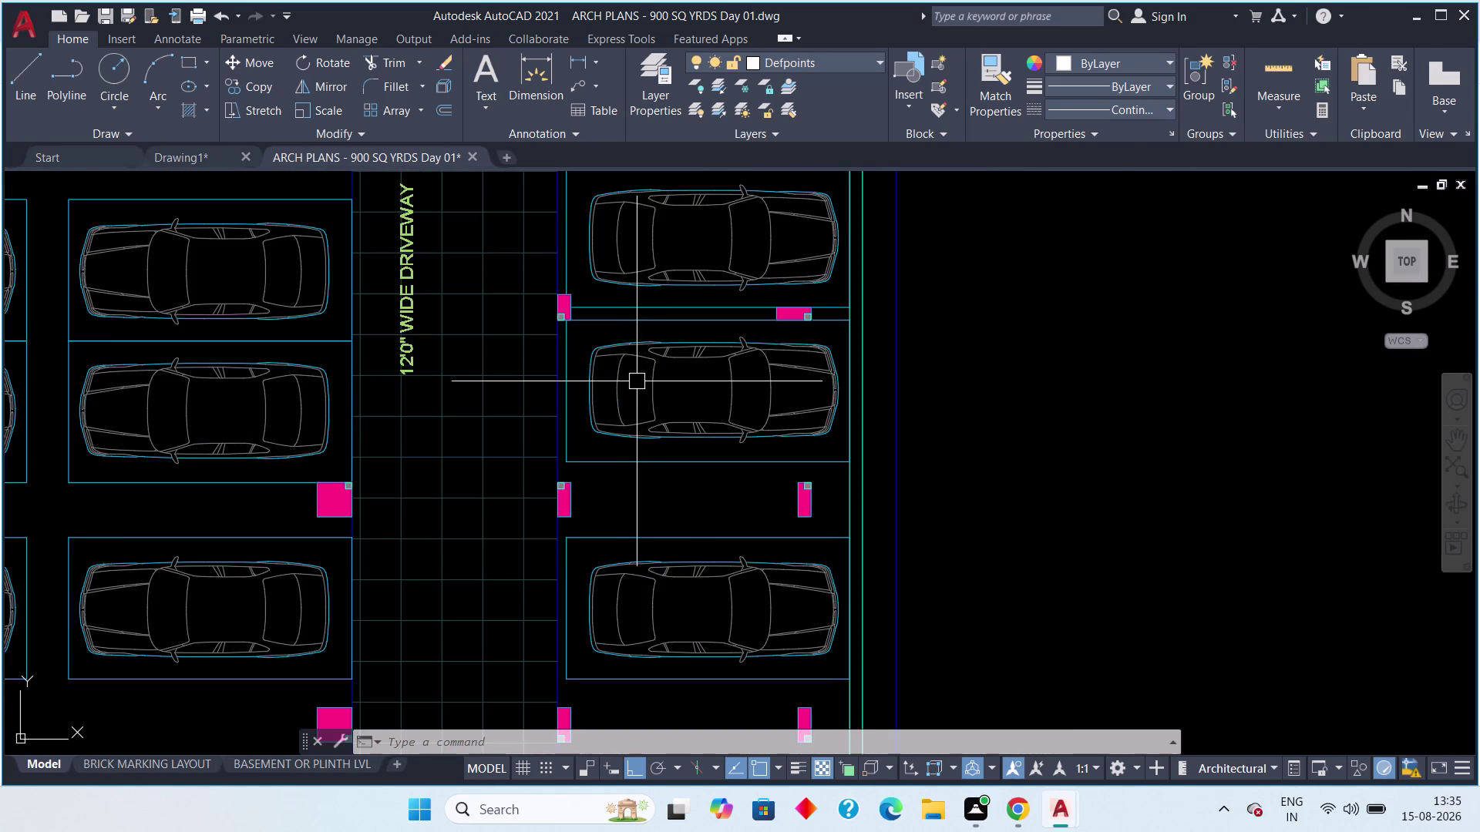
scroll(down, 3)
middle_drag(569, 397, 547, 620)
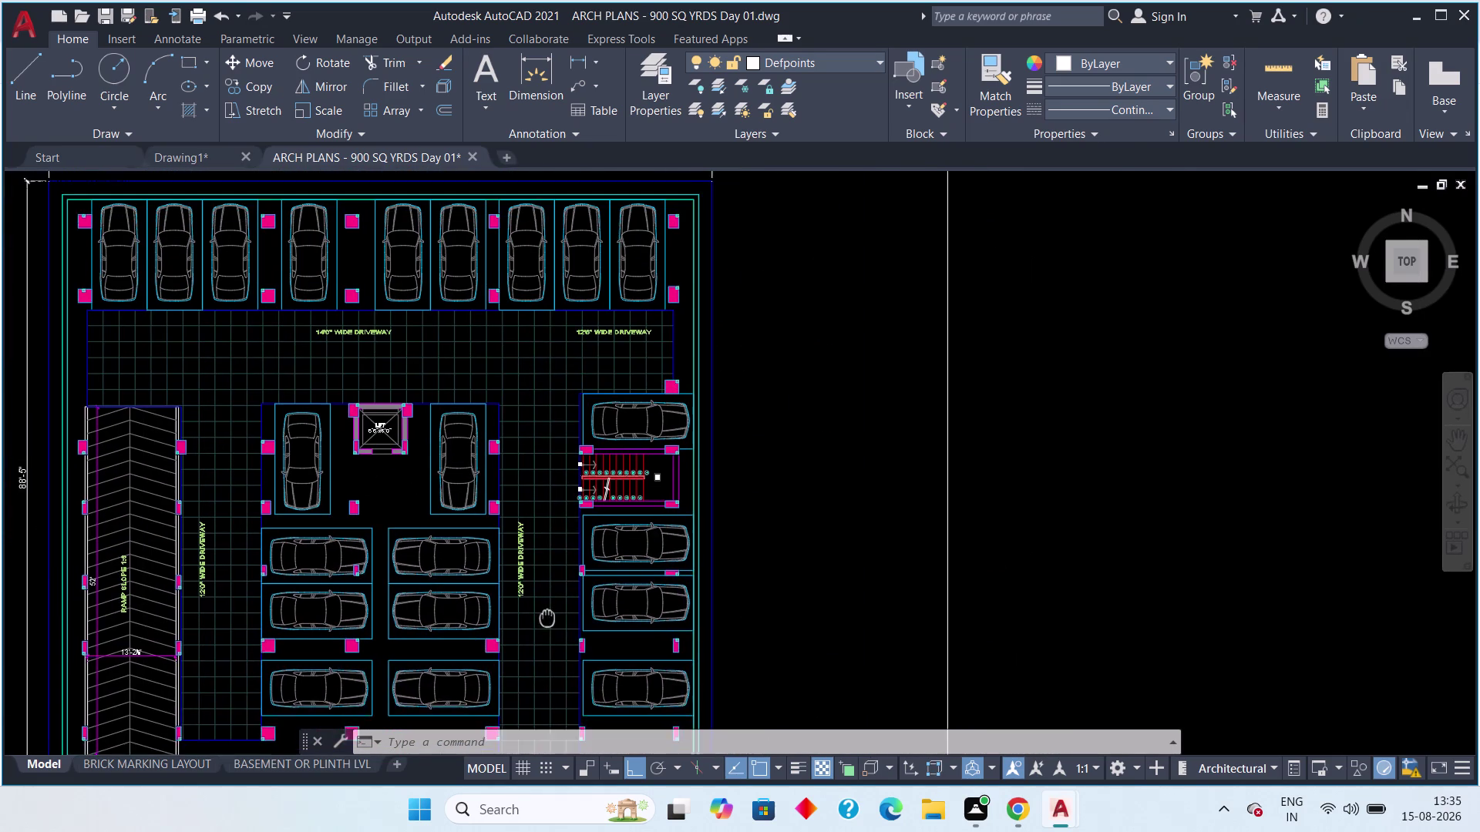
middle_drag(547, 620, 539, 648)
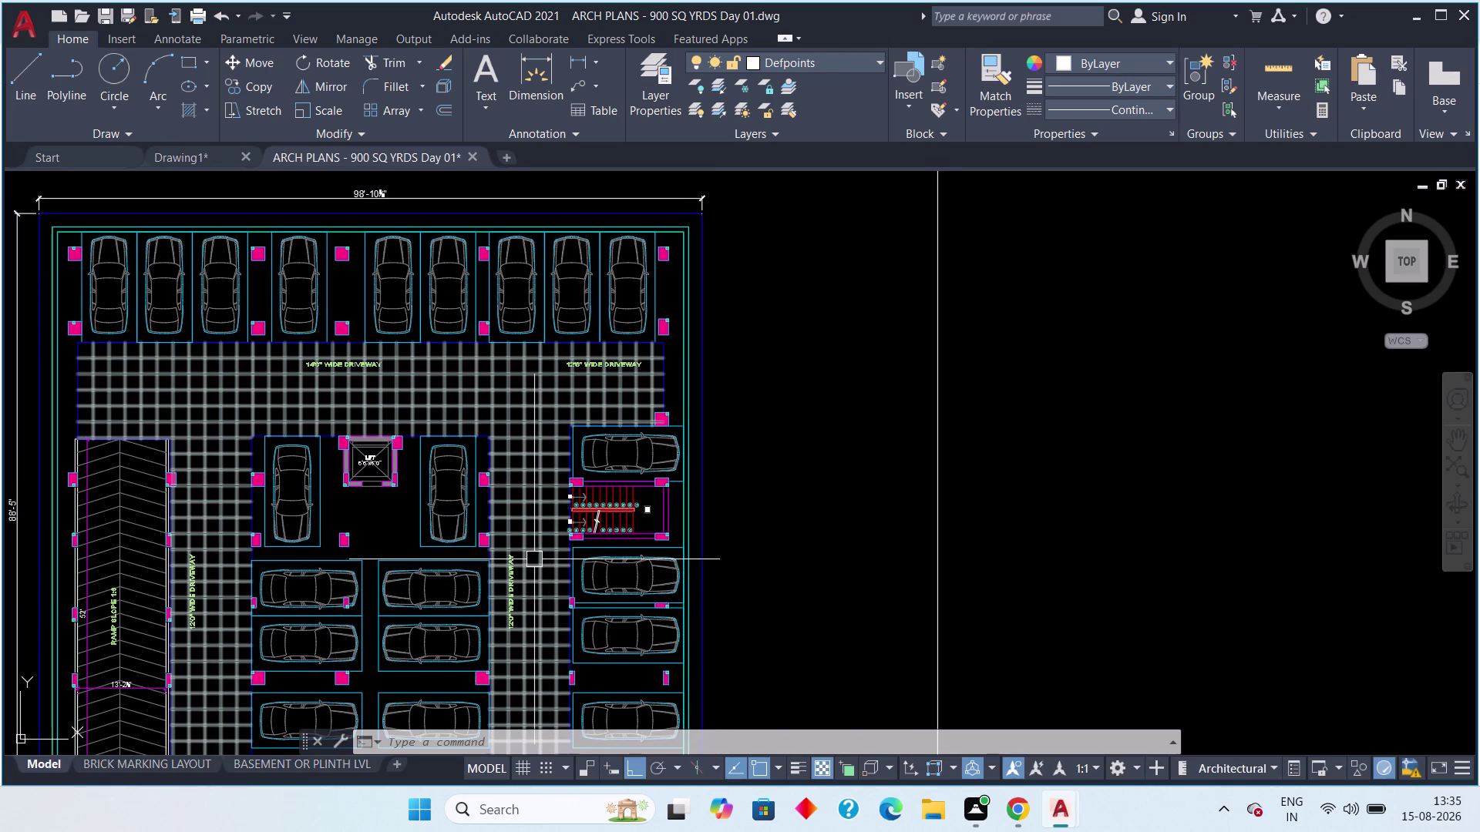
scroll(up, 3)
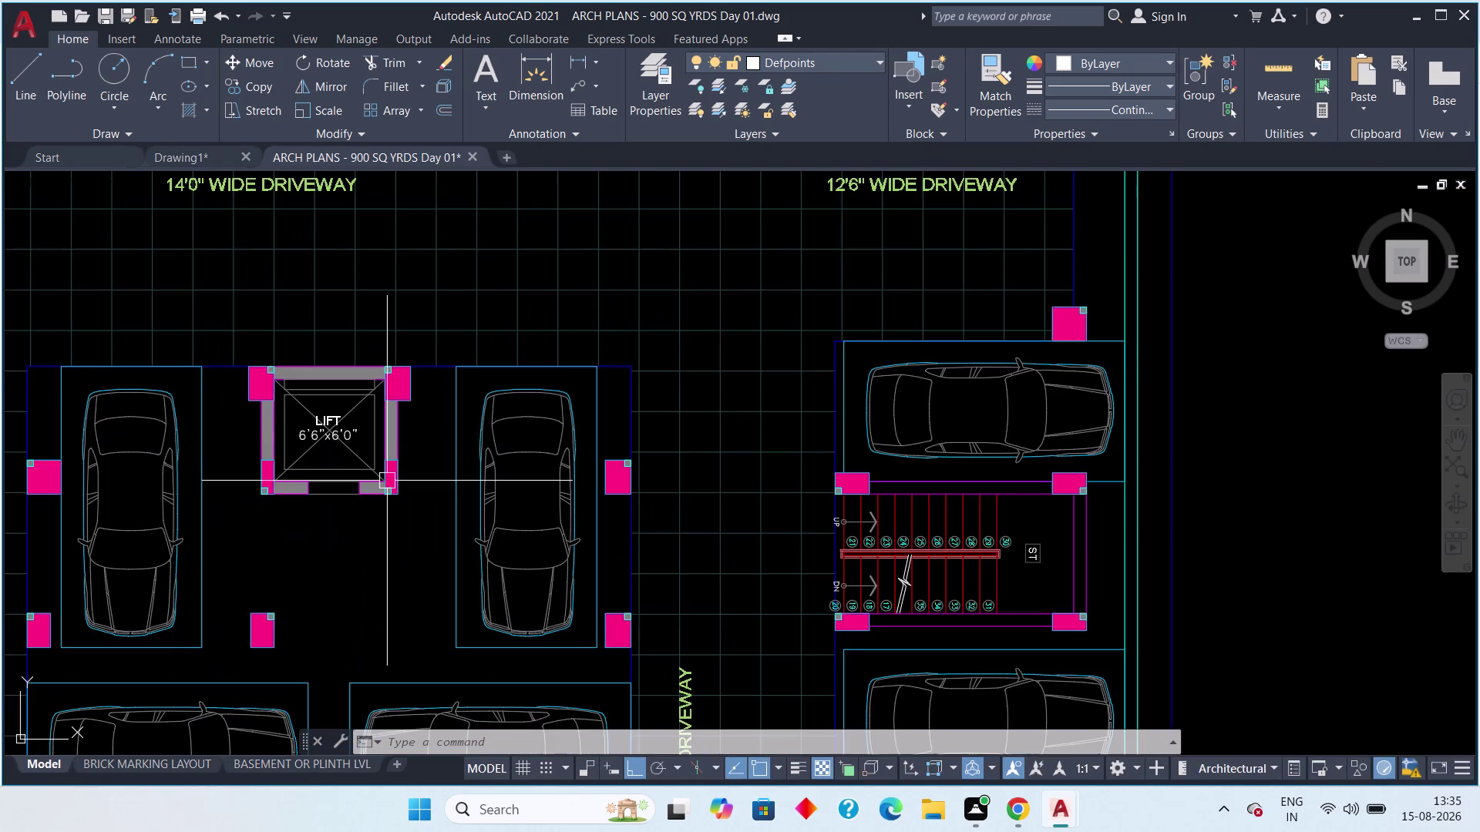
scroll(up, 3)
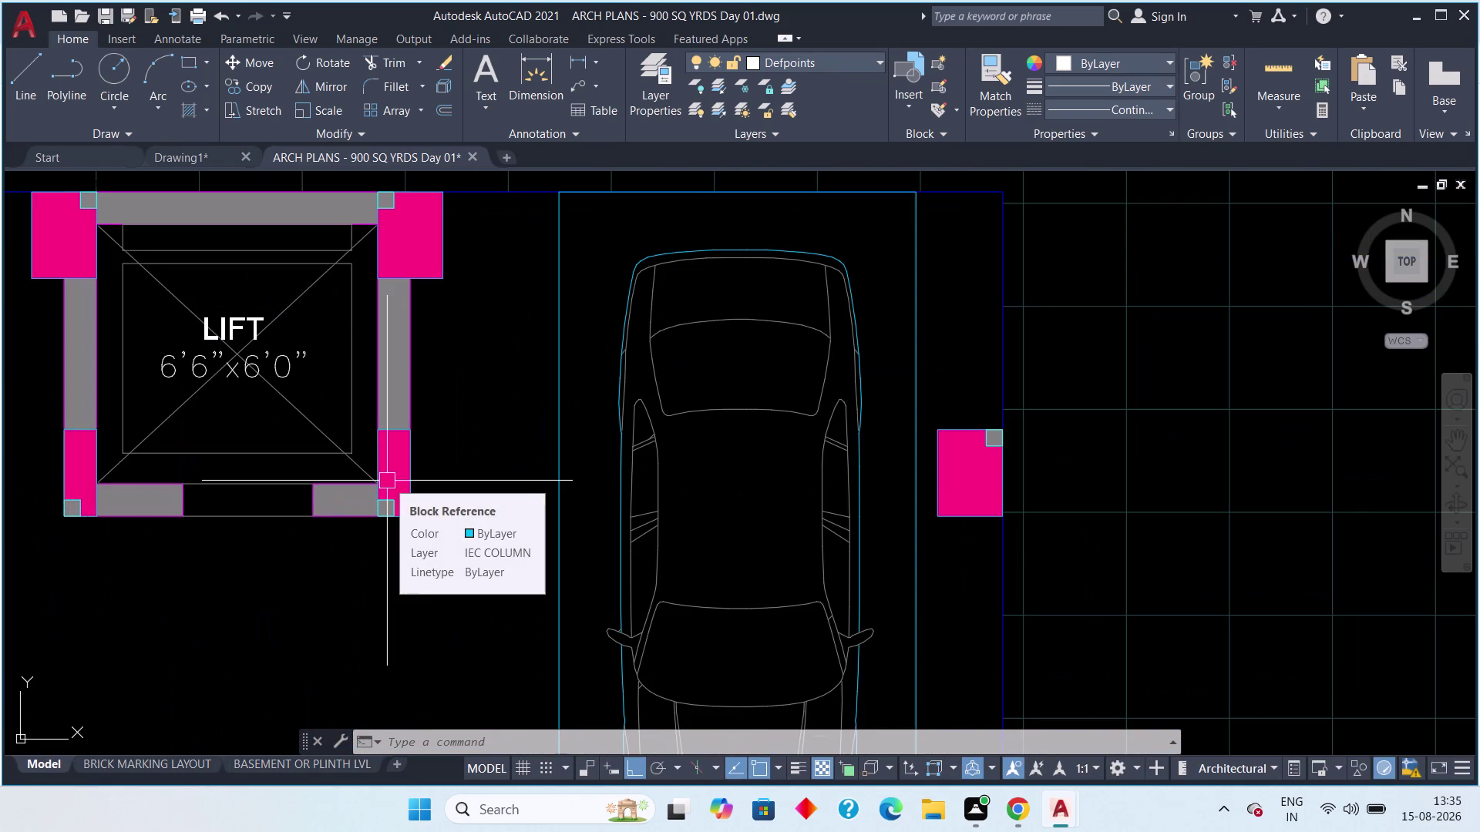
scroll(down, 3)
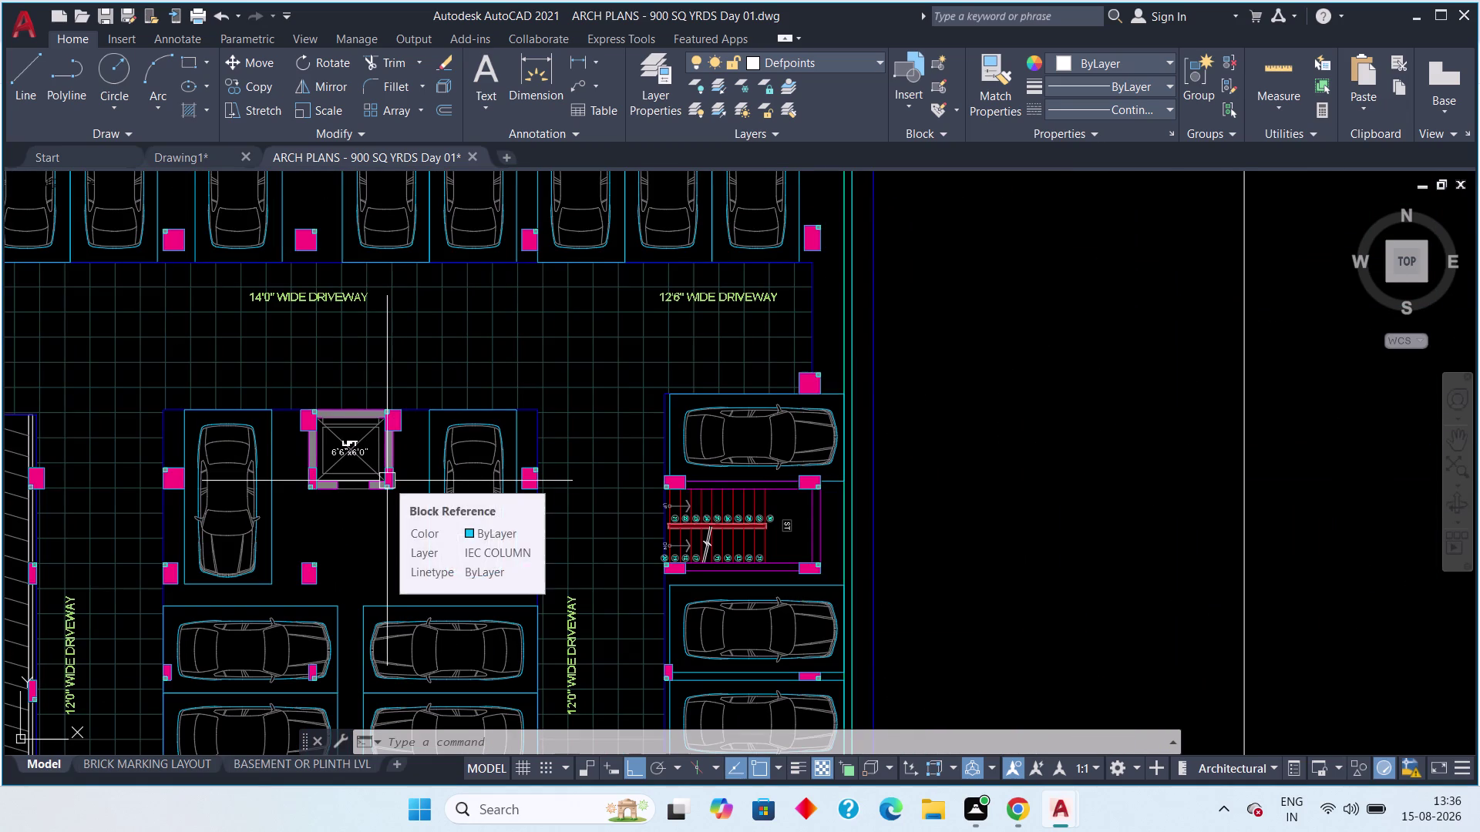
scroll(down, 3)
scroll(up, 3)
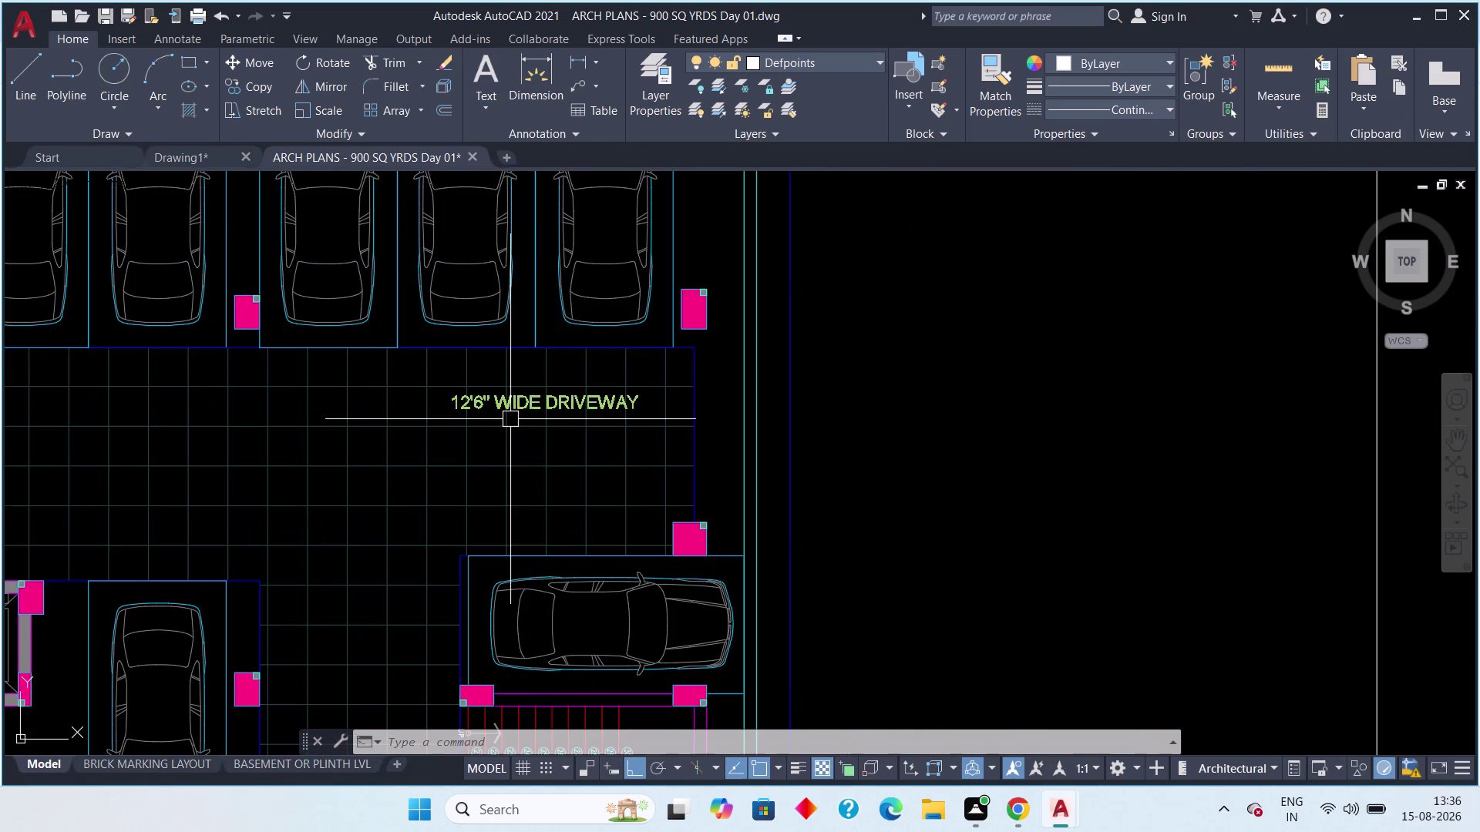
scroll(down, 3)
middle_drag(268, 450, 352, 372)
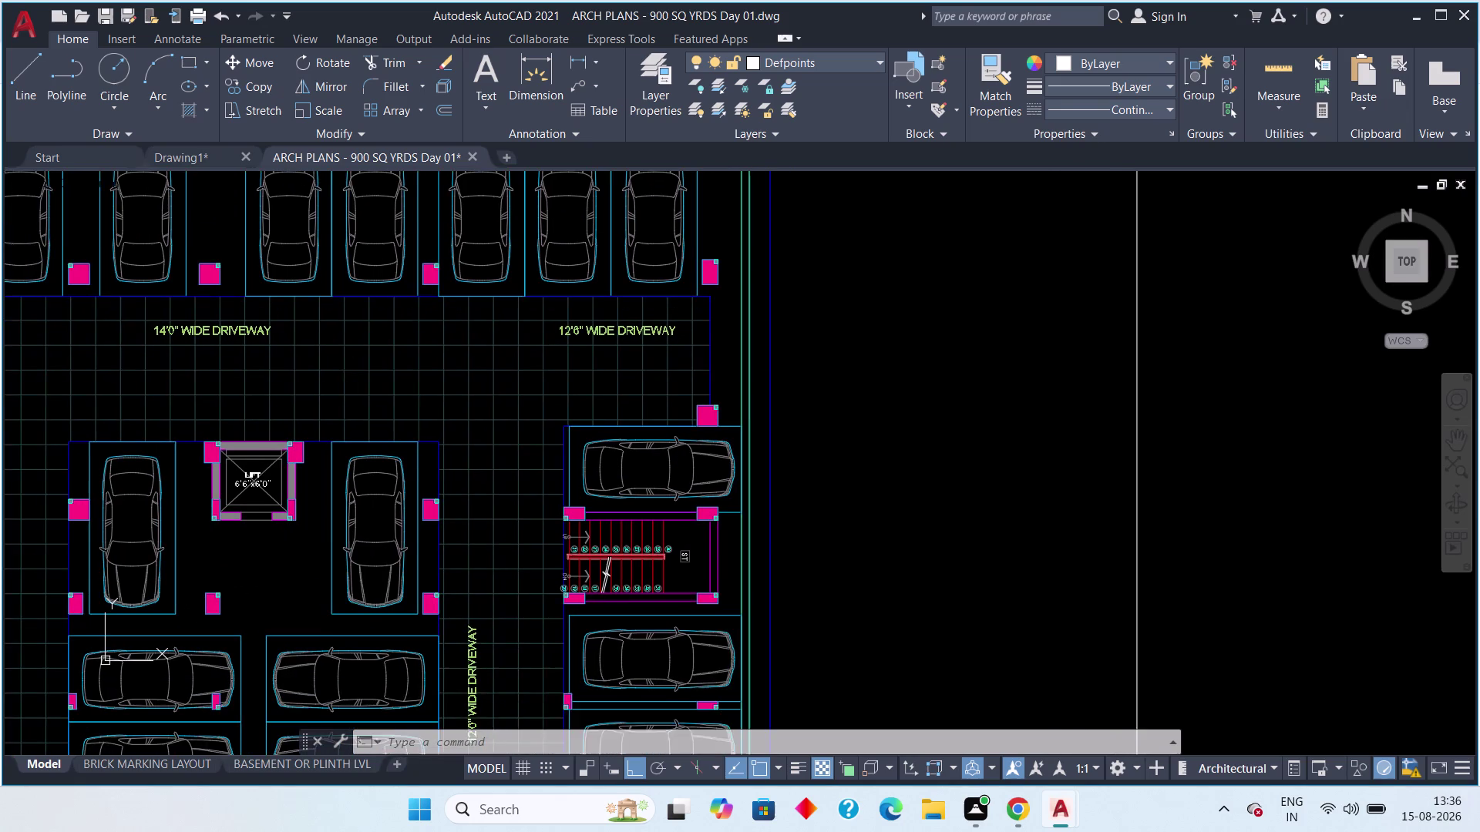
middle_drag(352, 371, 389, 271)
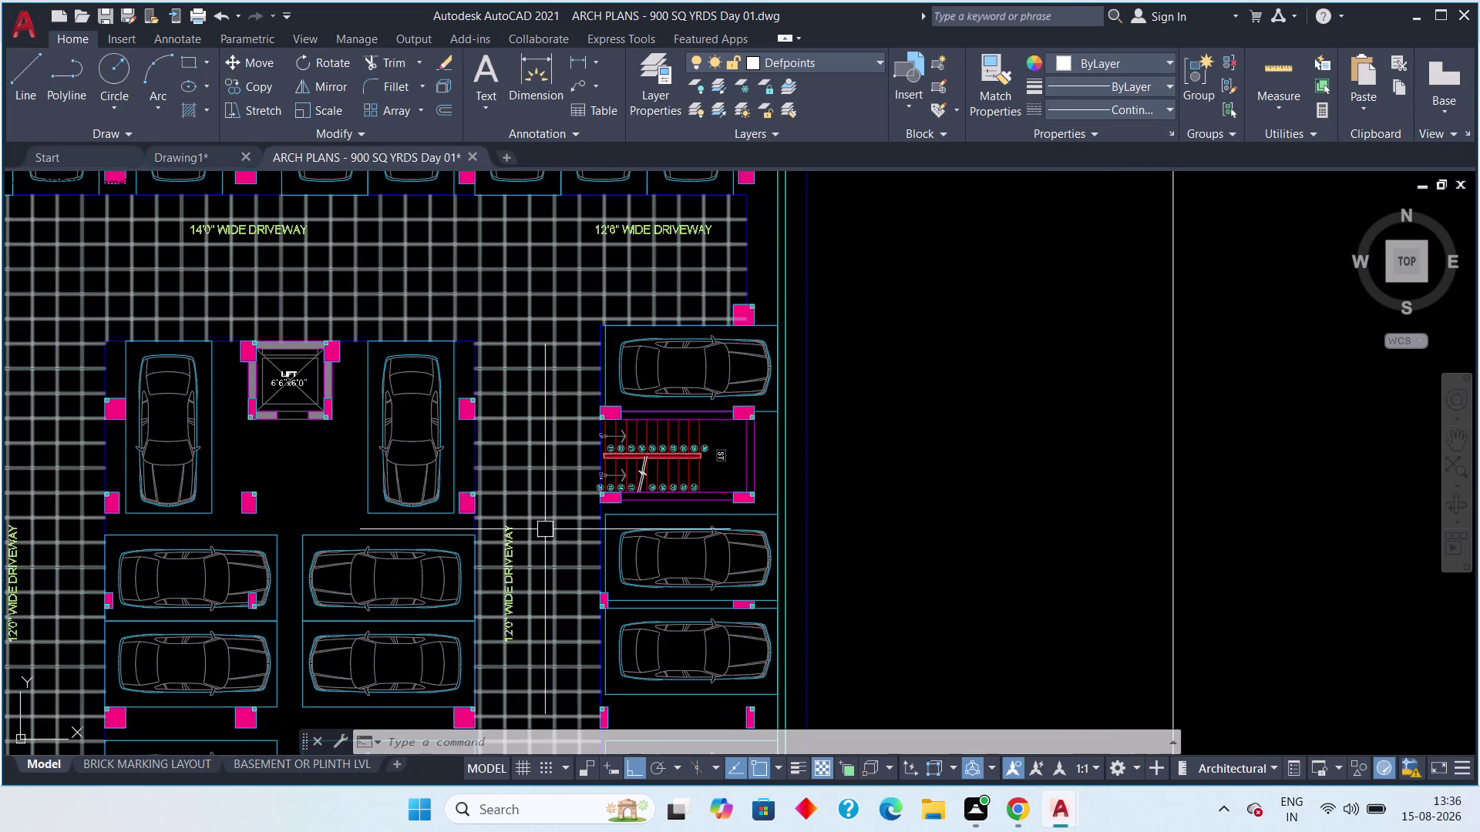
scroll(down, 3)
scroll(up, 3)
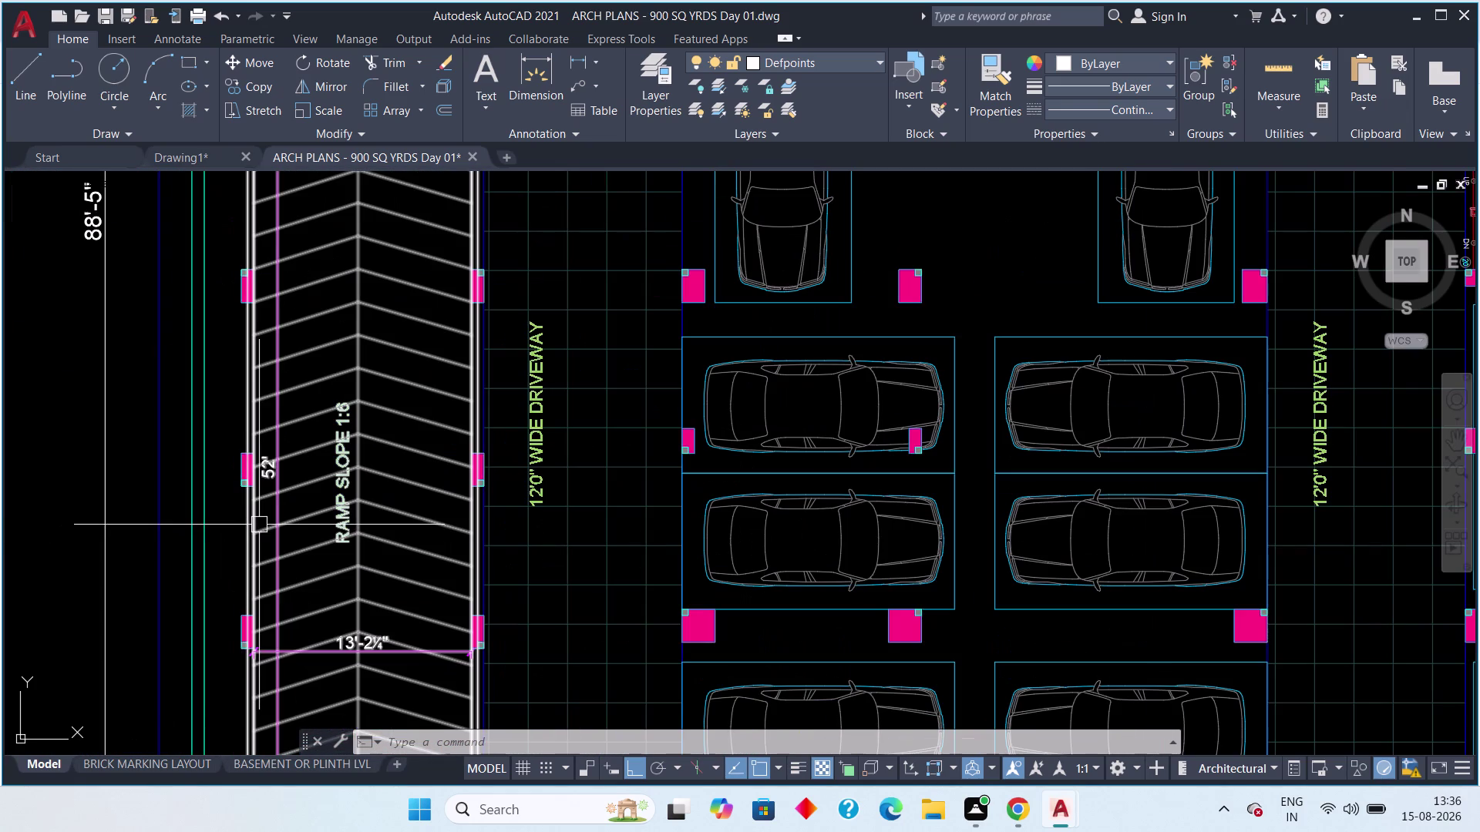
scroll(down, 3)
scroll(up, 3)
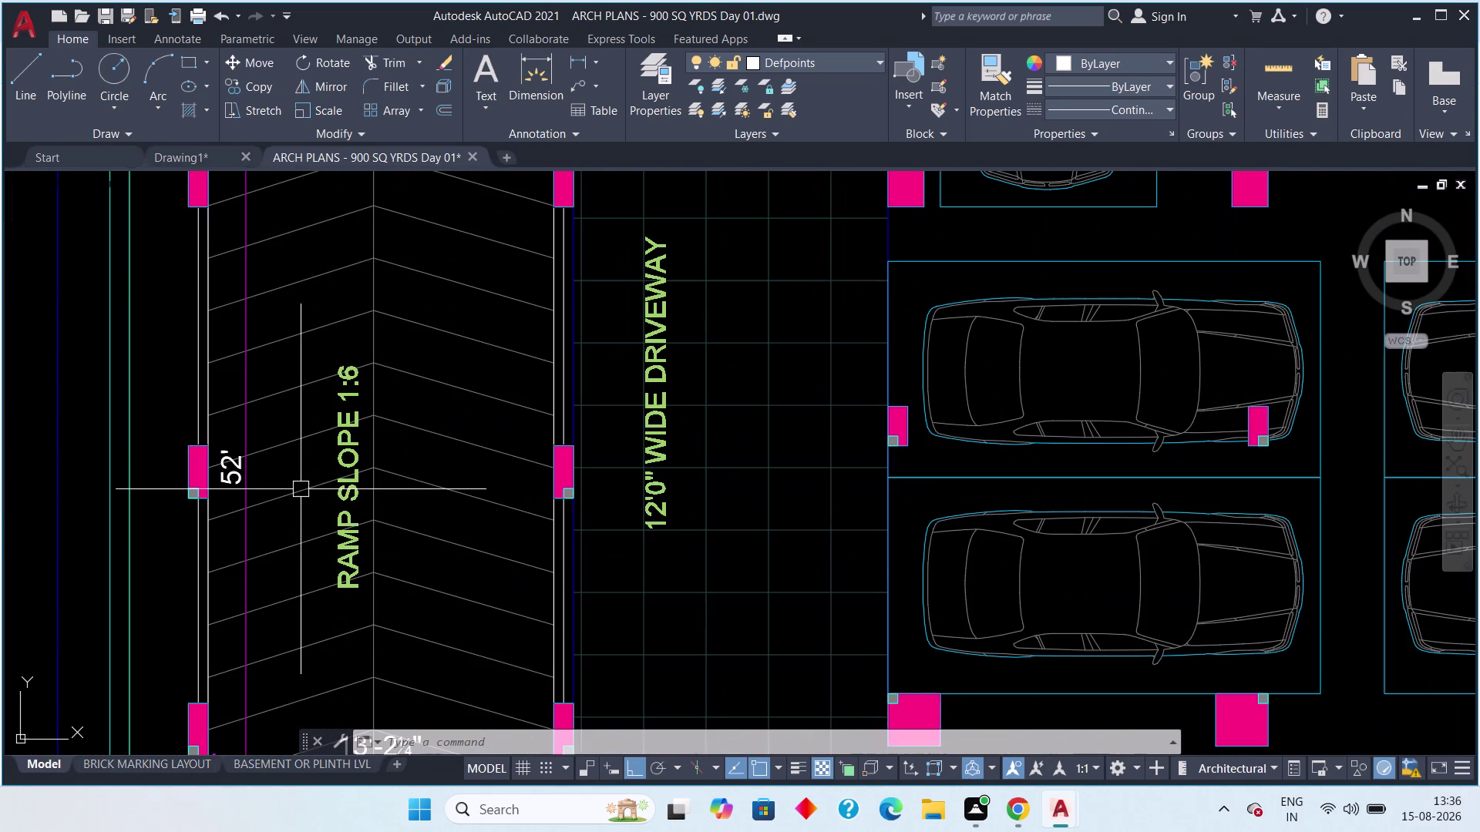
scroll(down, 3)
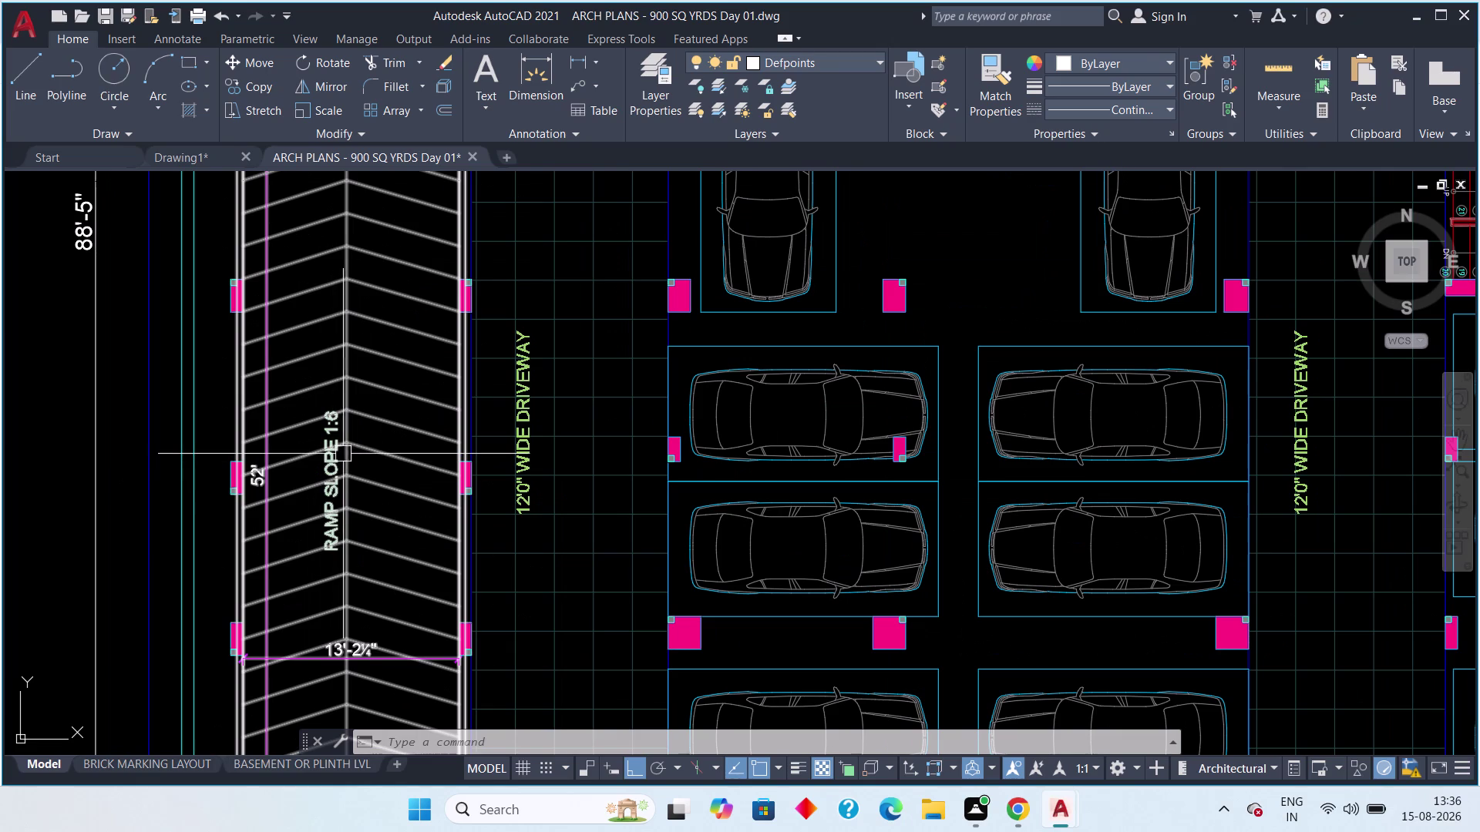
middle_drag(401, 359, 377, 704)
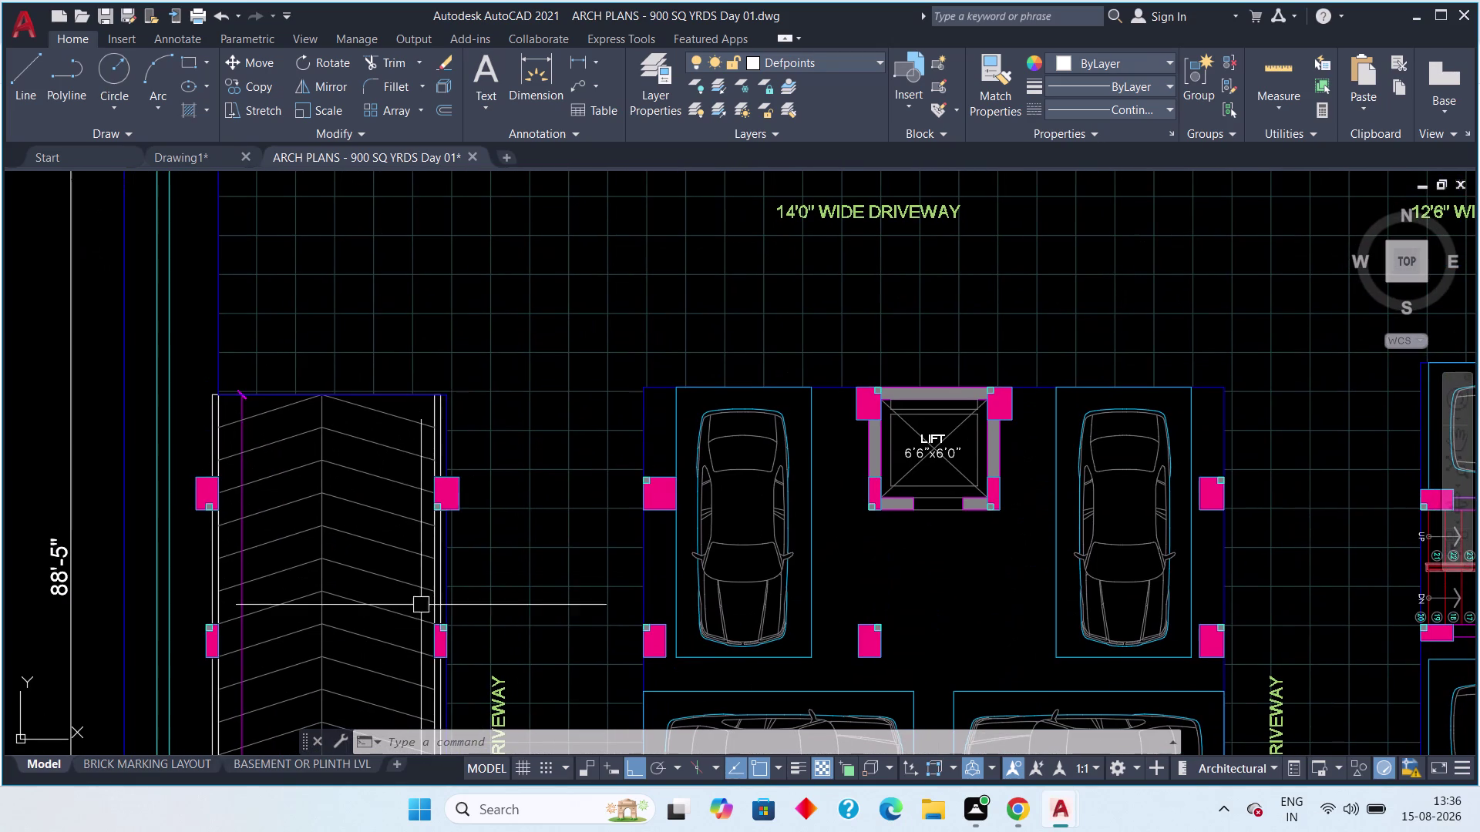
click(581, 60)
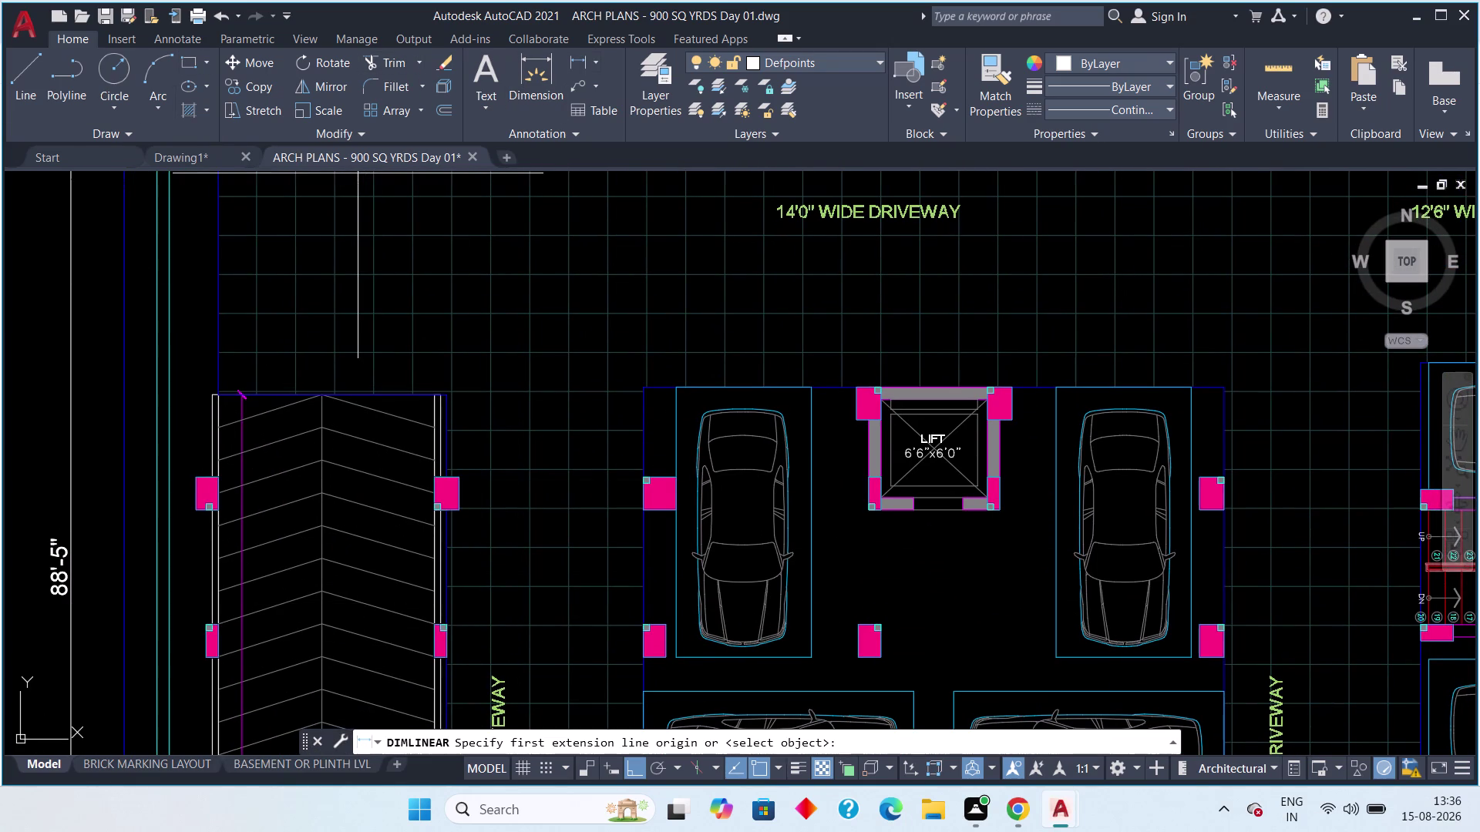
scroll(up, 3)
click(212, 235)
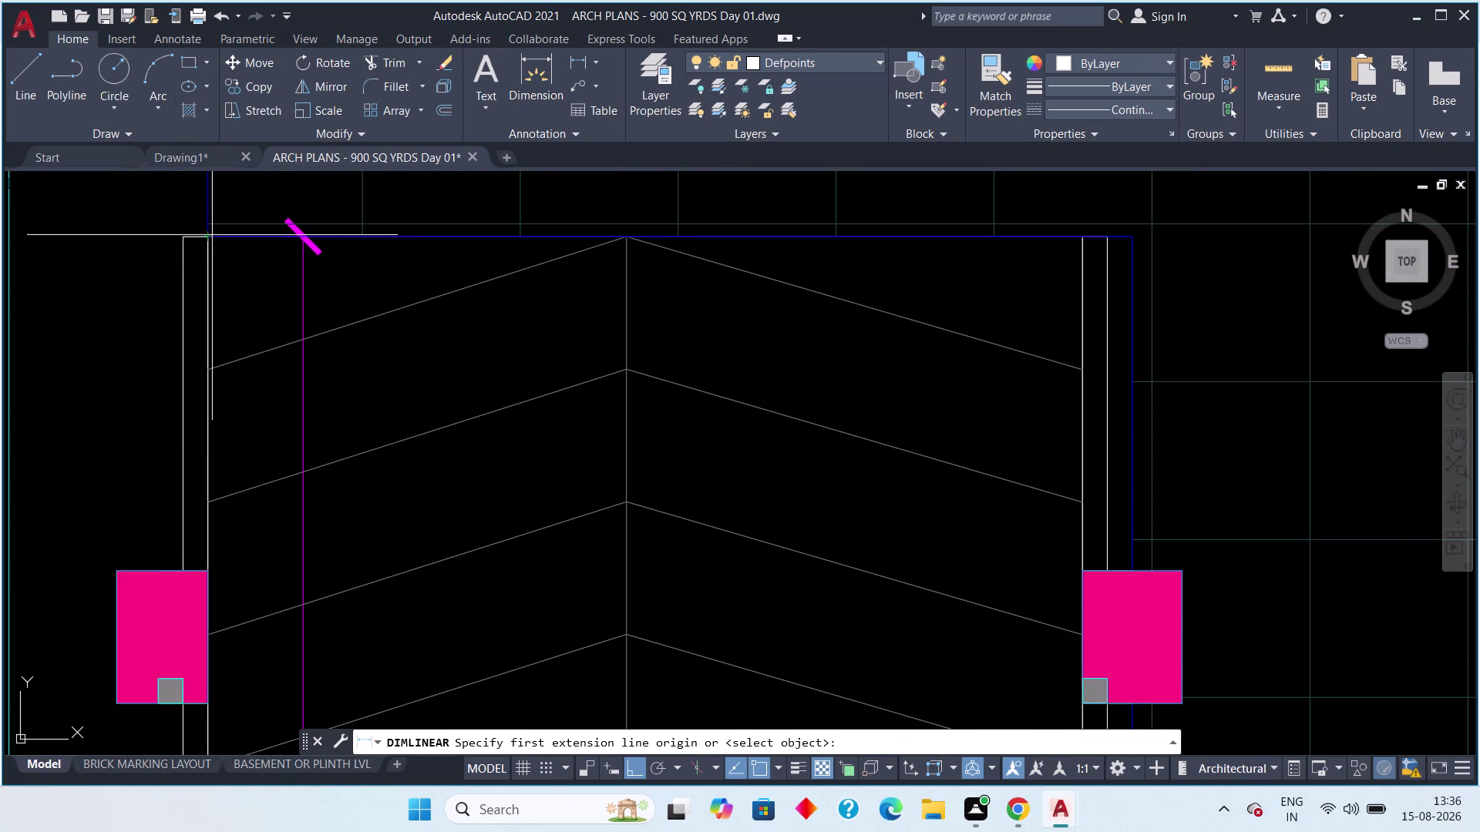
click(1082, 244)
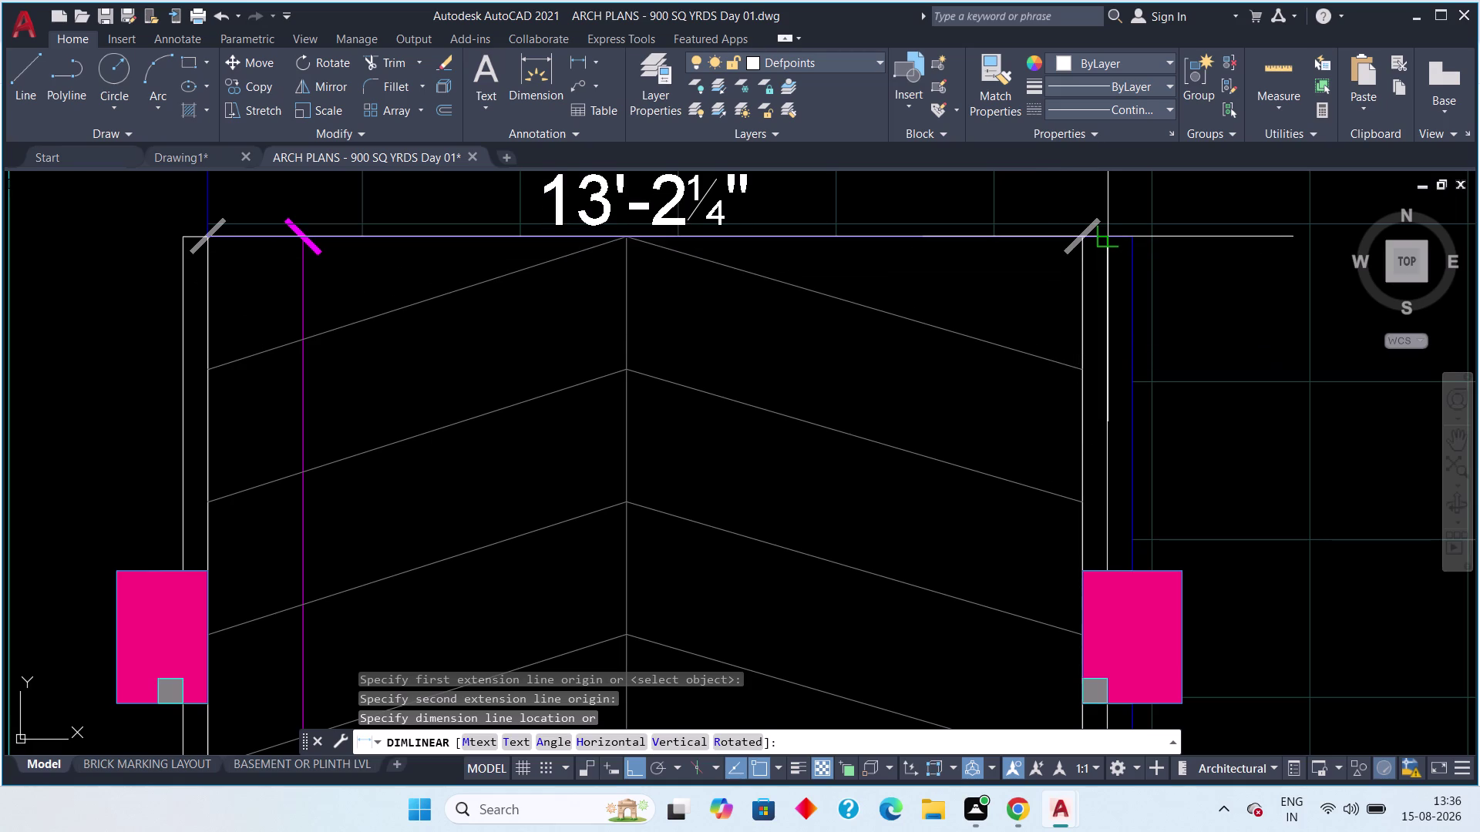
click(1107, 244)
key(Escape)
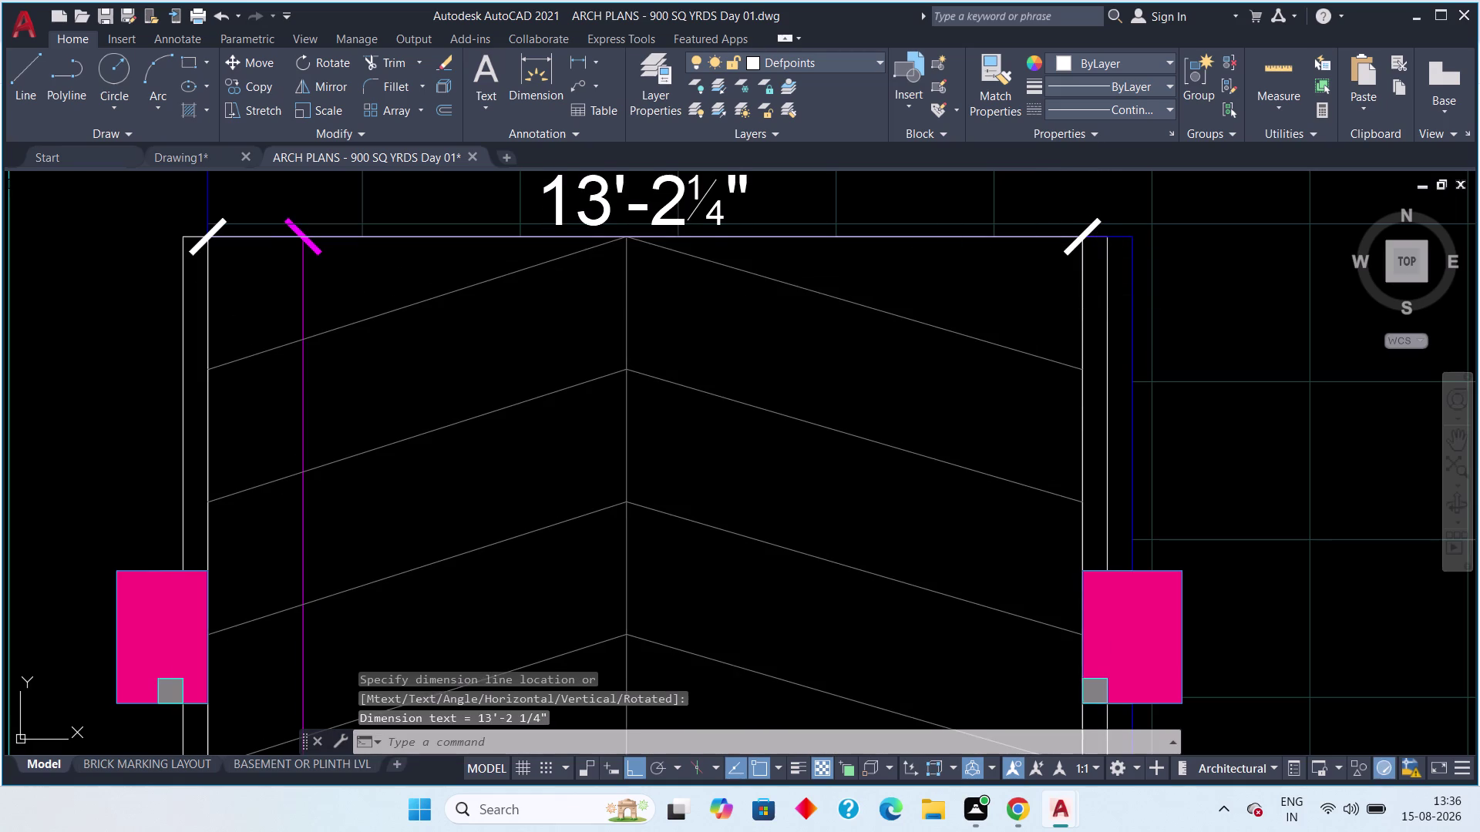
click(639, 189)
click(680, 205)
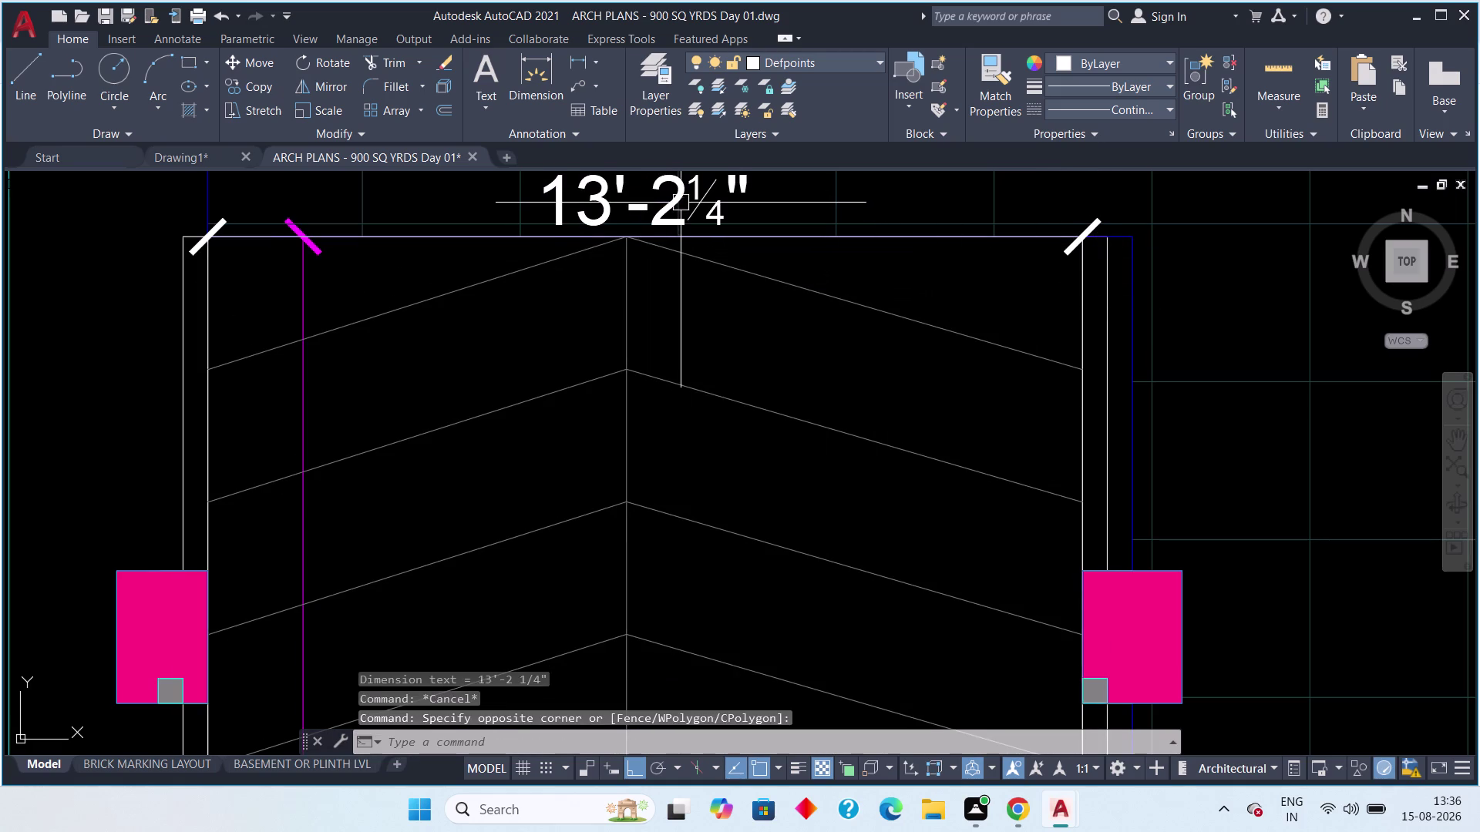
key(Escape)
click(677, 194)
key(Delete)
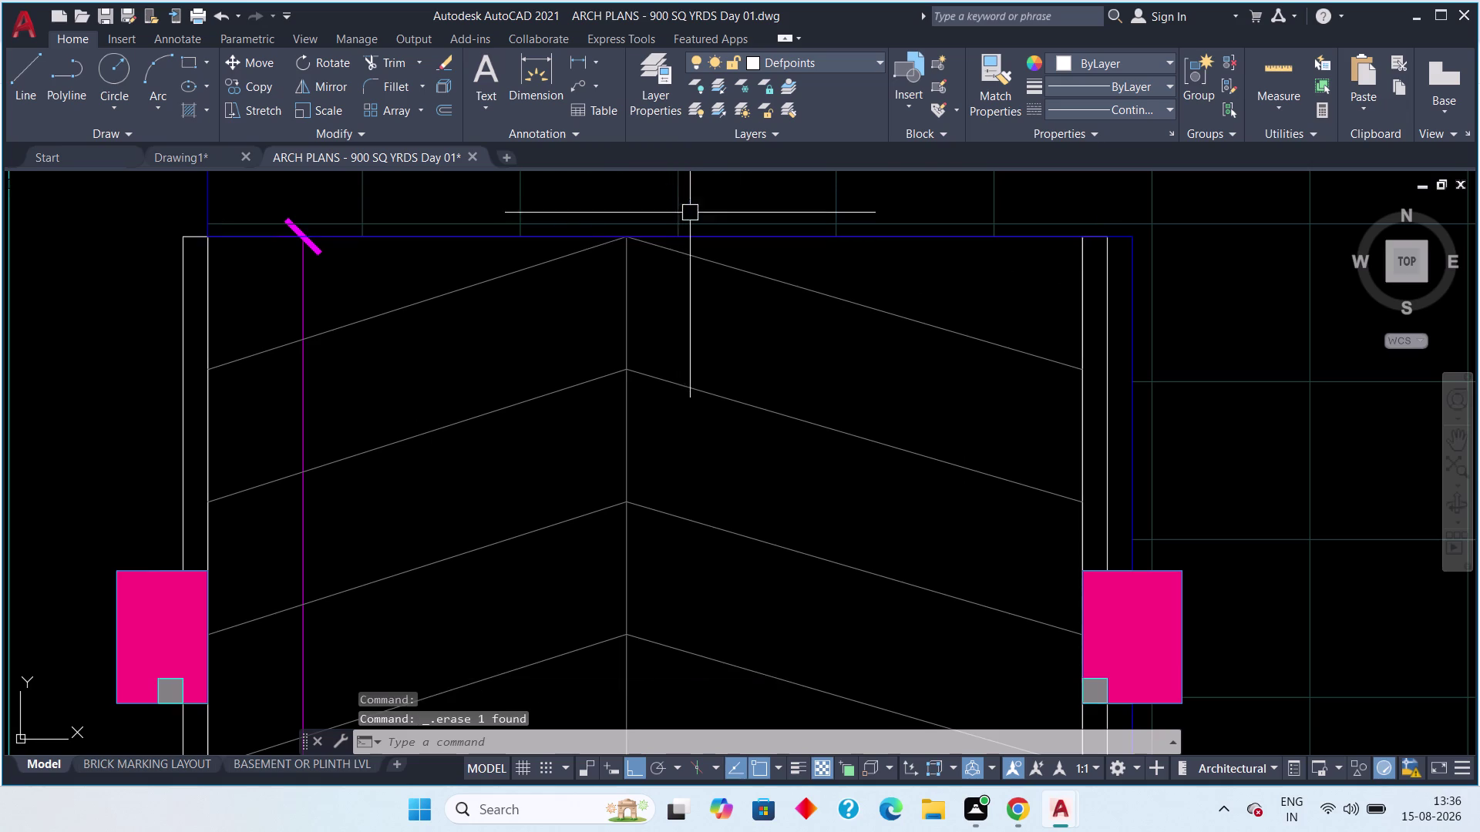
scroll(down, 3)
middle_click(665, 403)
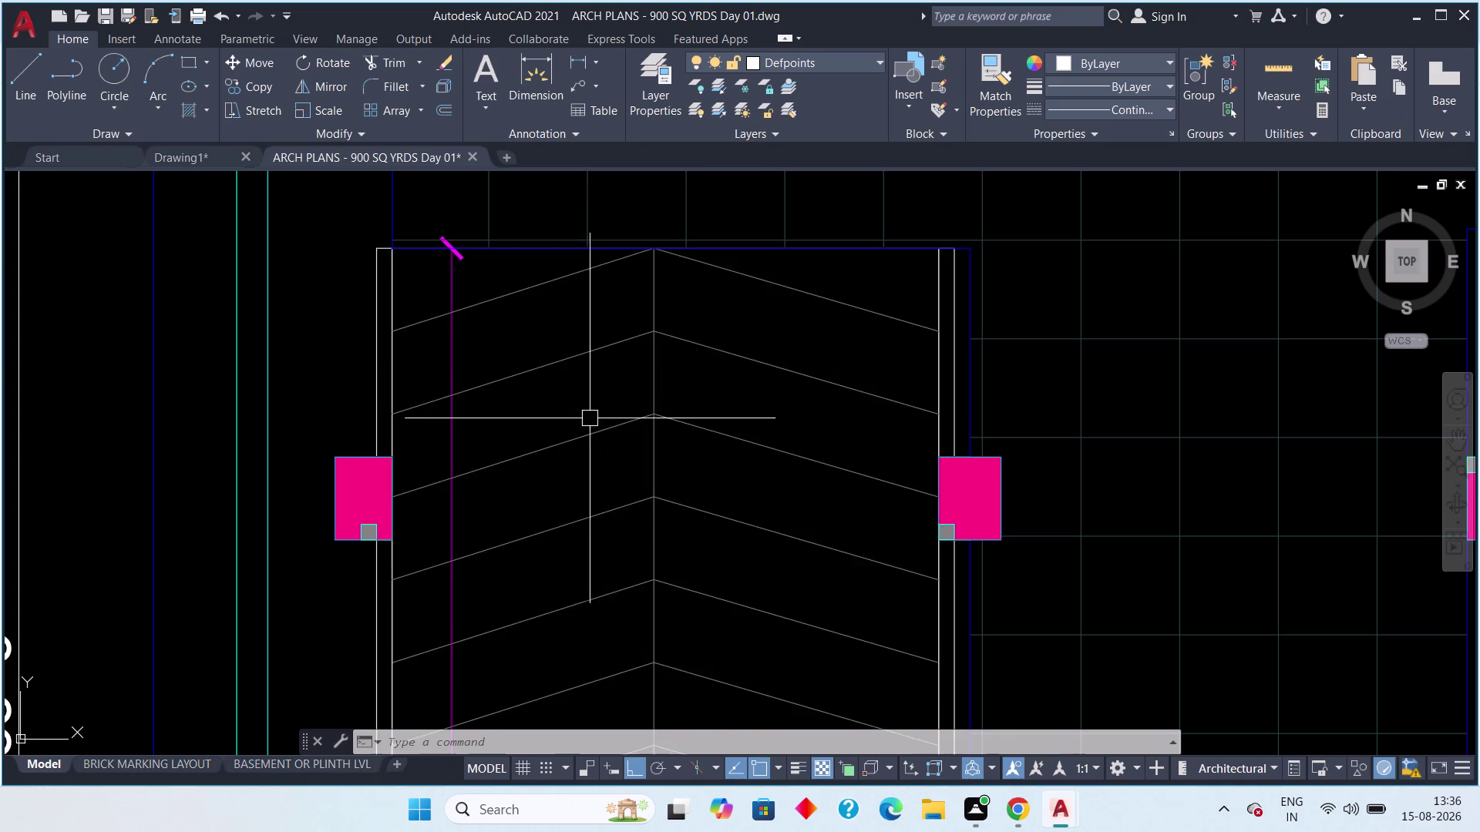
scroll(down, 3)
middle_drag(551, 478, 479, 324)
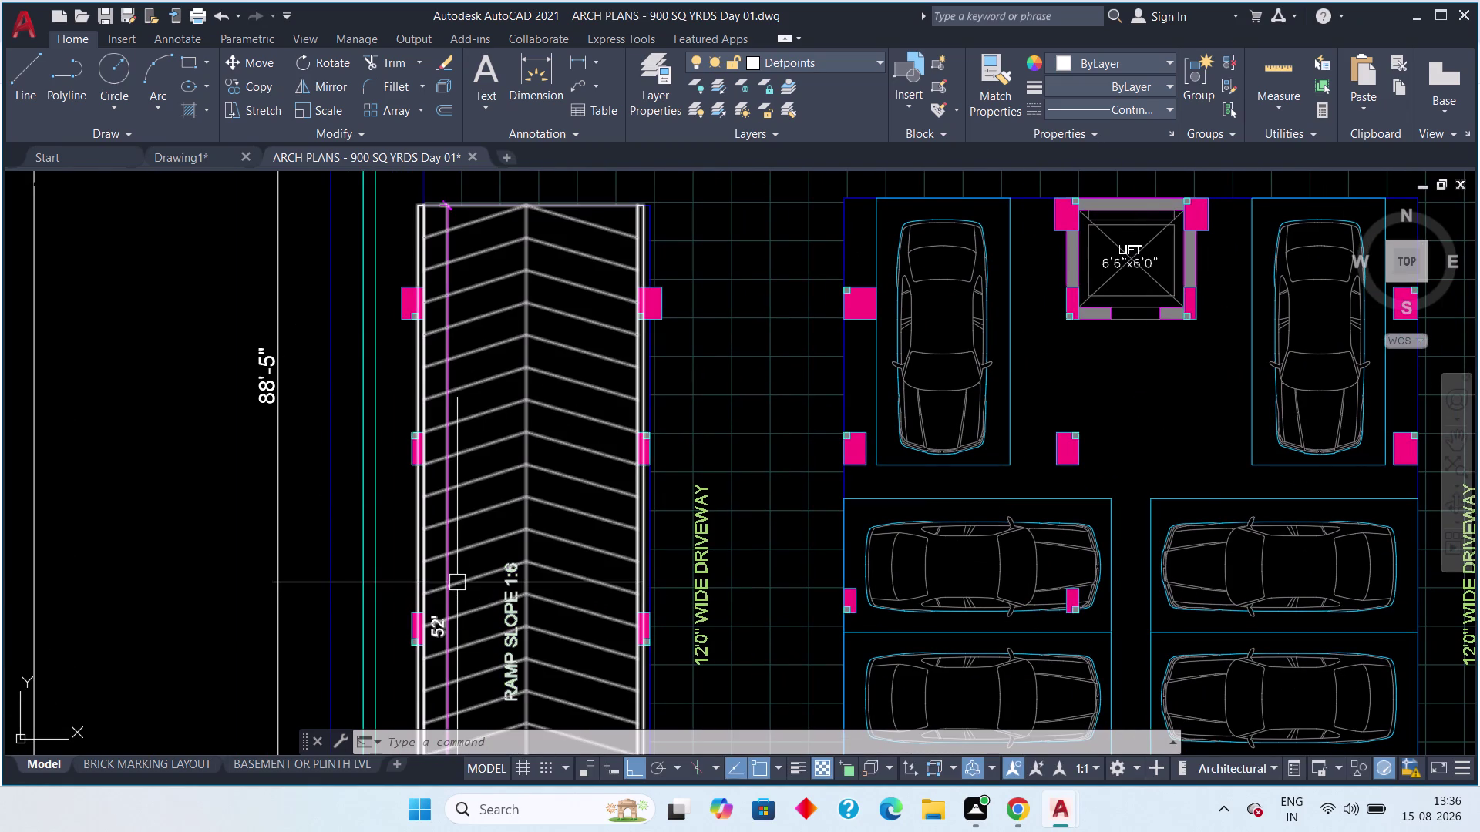
scroll(up, 3)
scroll(down, 3)
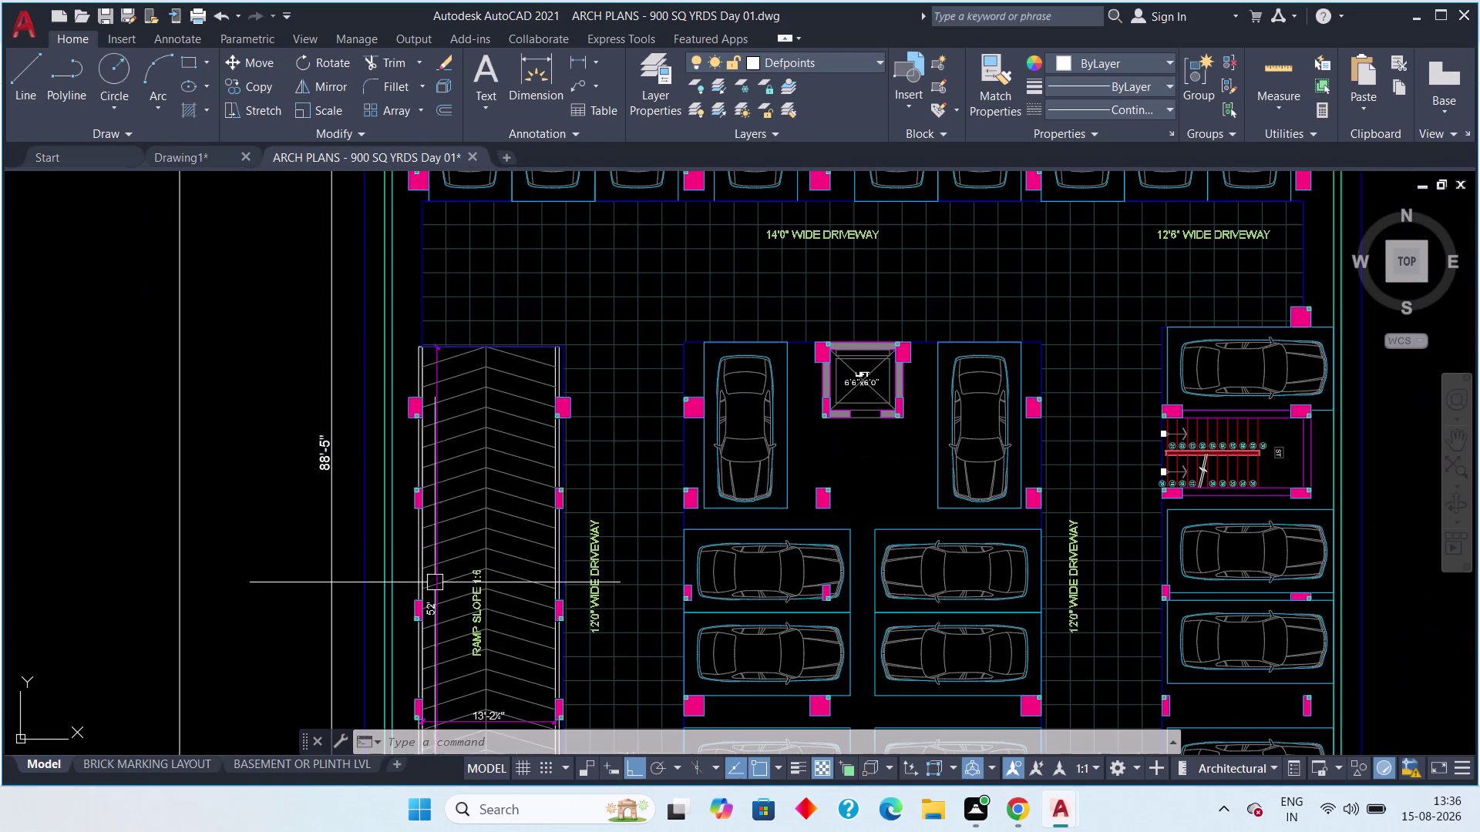
scroll(down, 3)
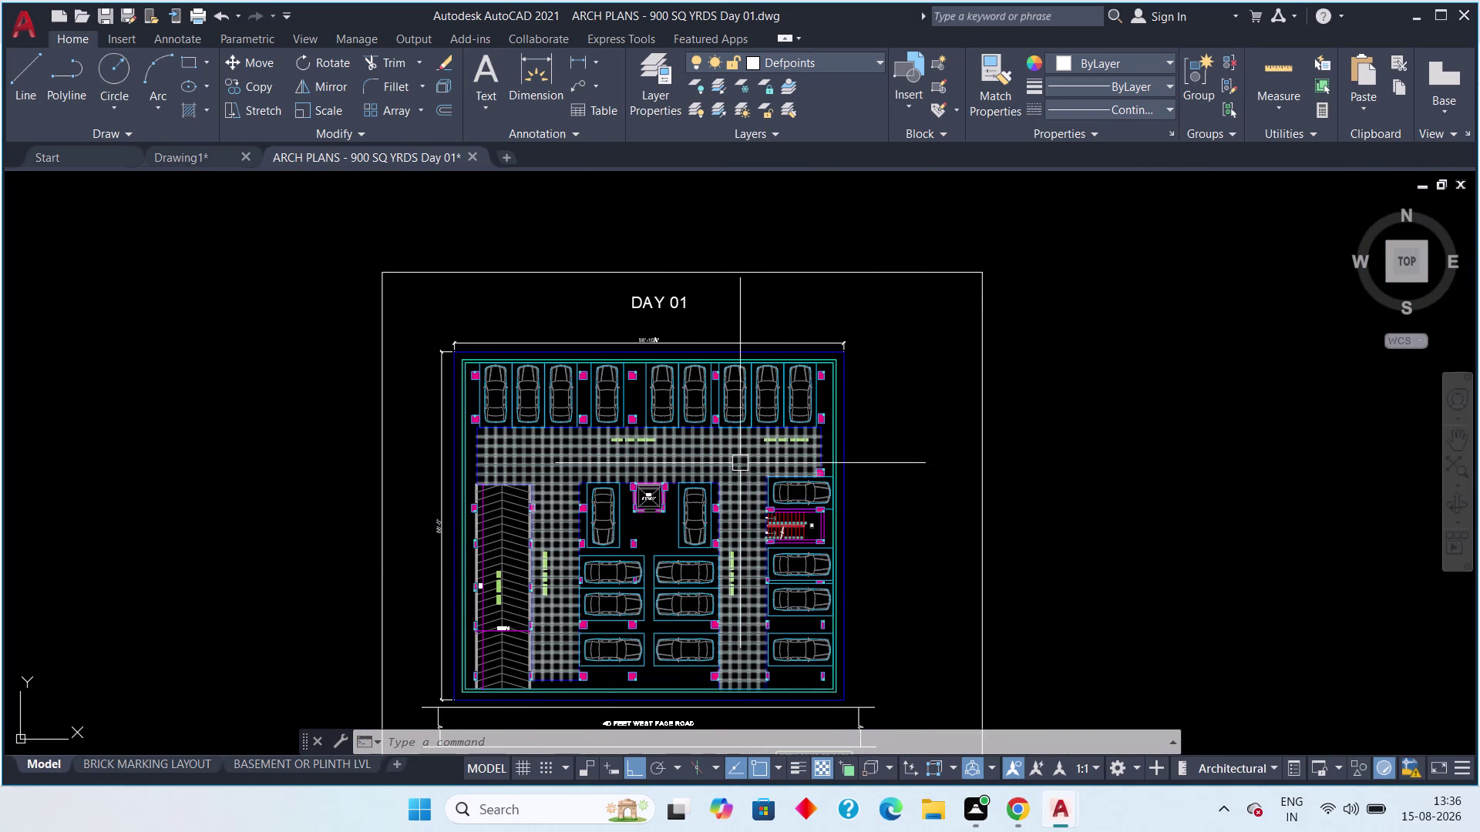
scroll(up, 3)
scroll(up, 3)
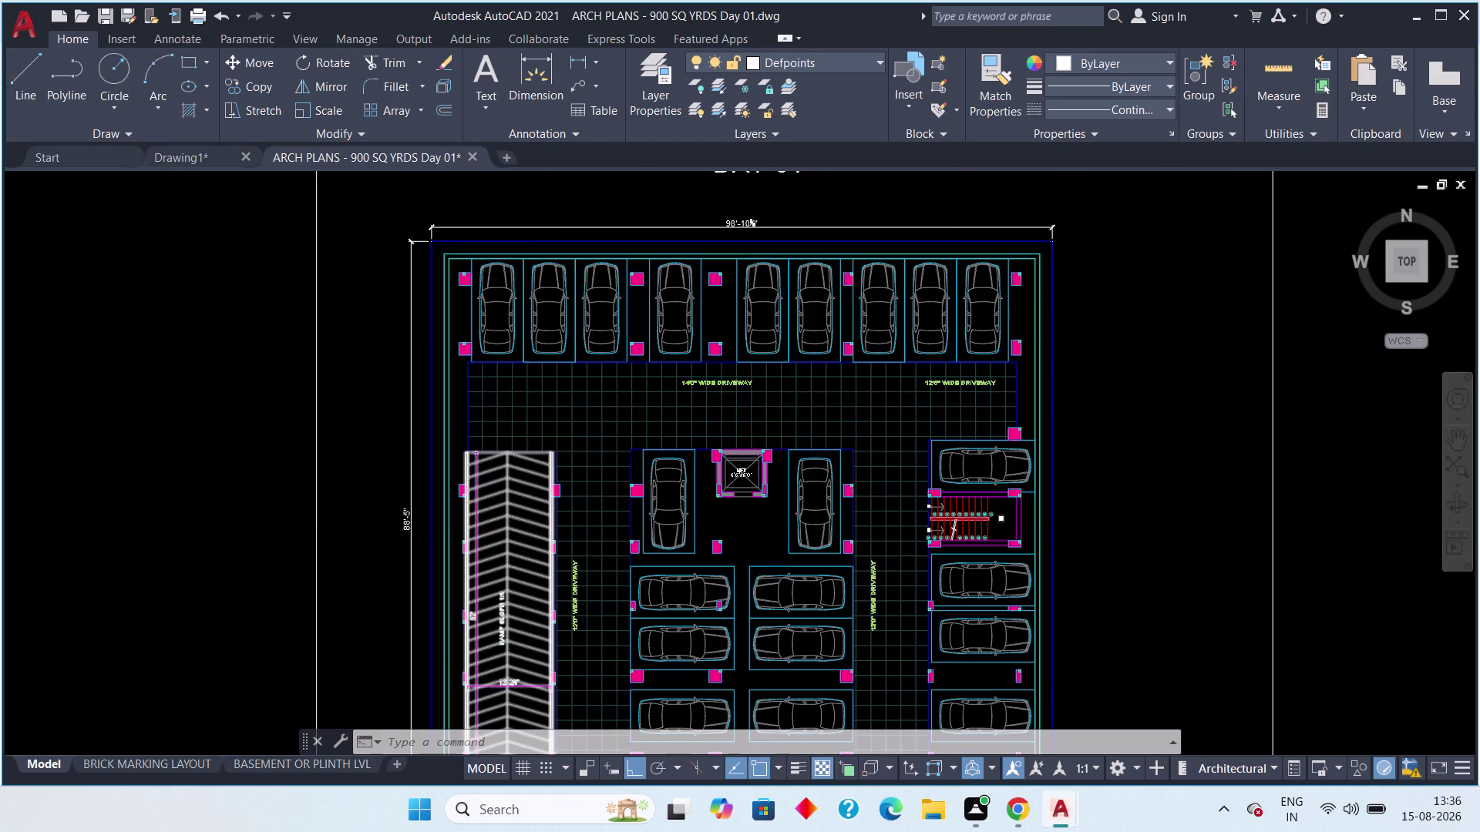